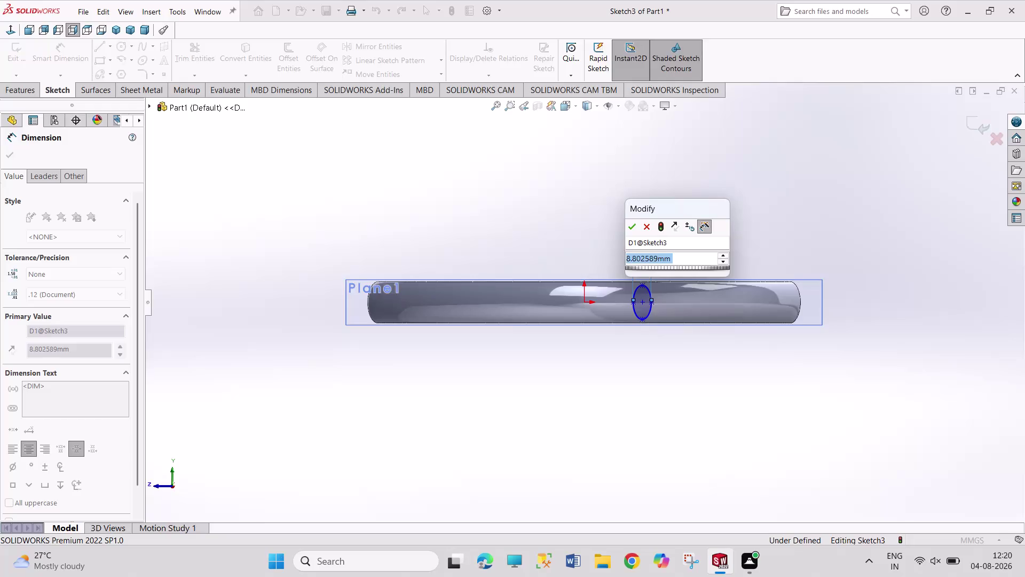
Dimension the ellipse 9 wide and 17.5 tall, then exit Smart Dimension.
key(9)
key(Return)
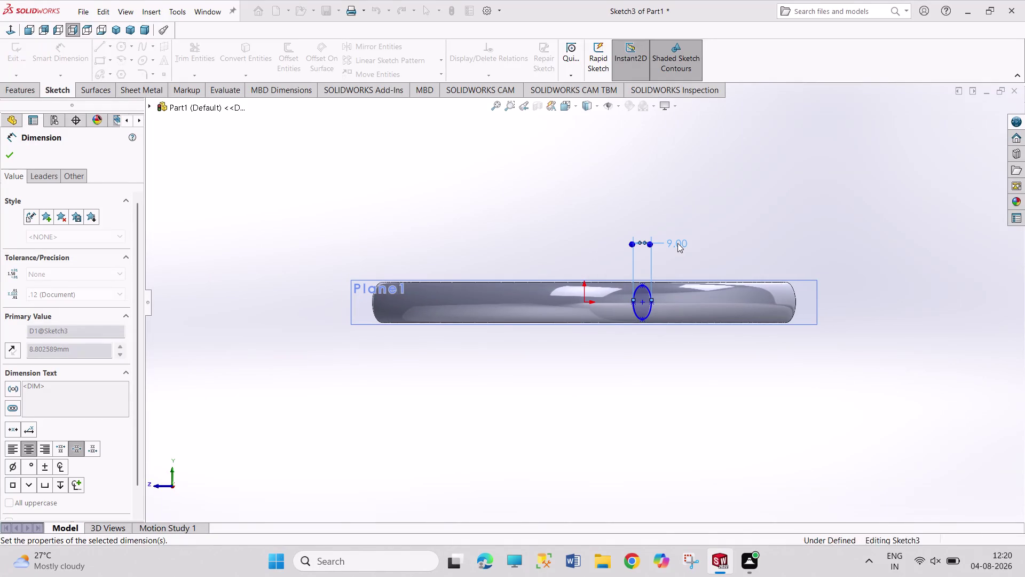
click(641, 286)
click(640, 319)
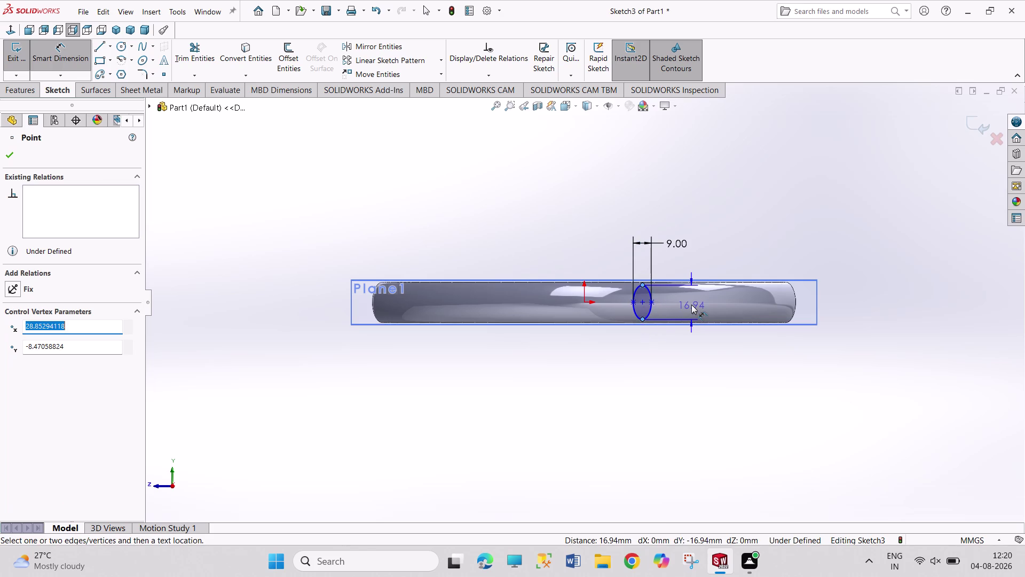
click(692, 305)
text(17.5)
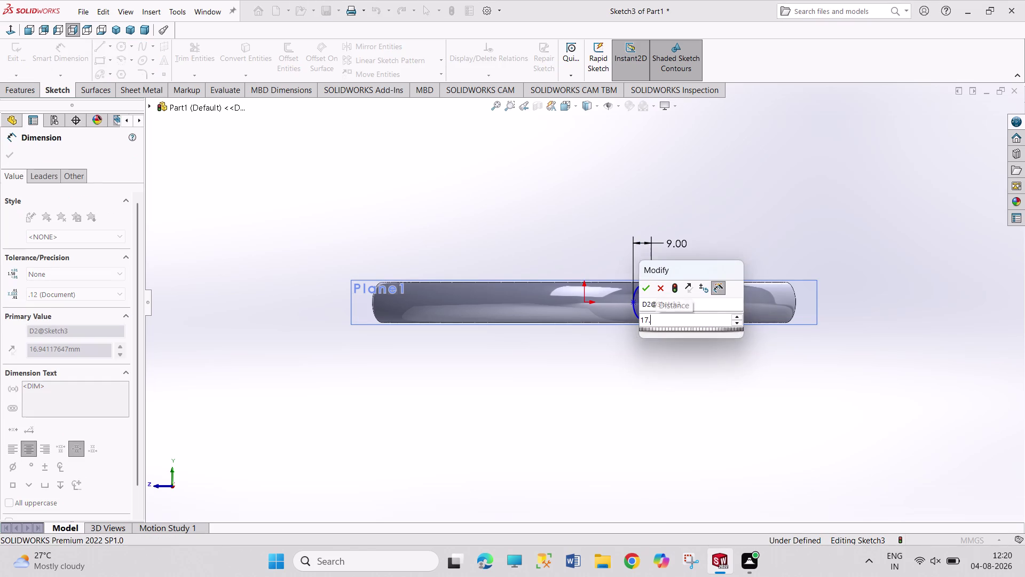
key(Return)
right_click(761, 218)
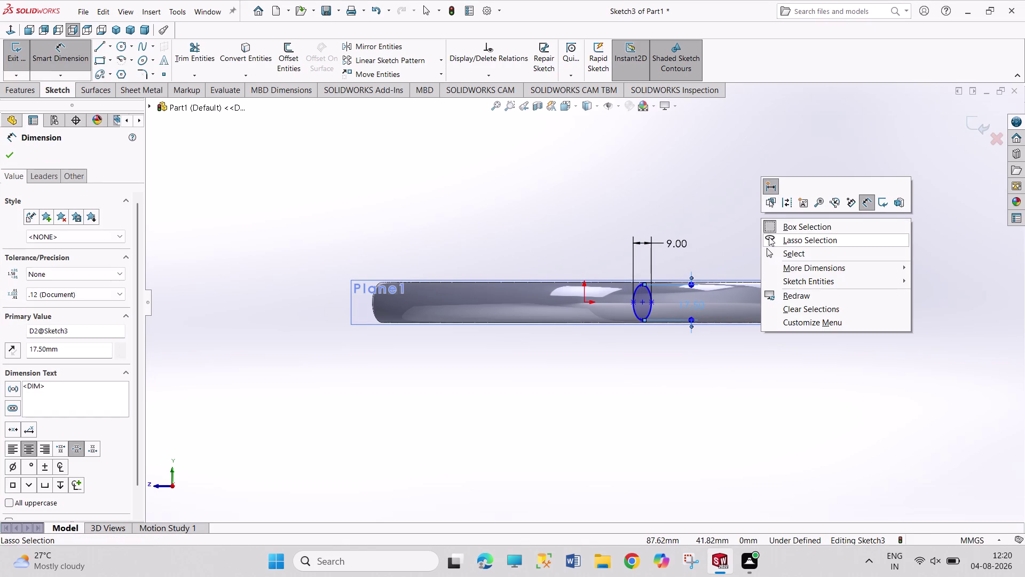
click(778, 255)
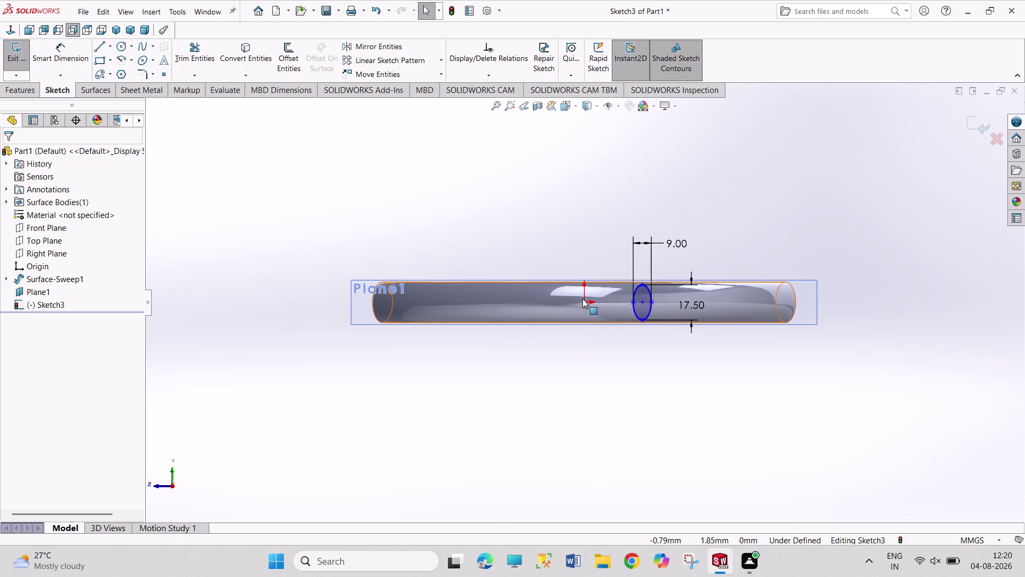
Add a Horizontal relation between the sketch origin and the ellipse centre.
click(582, 301)
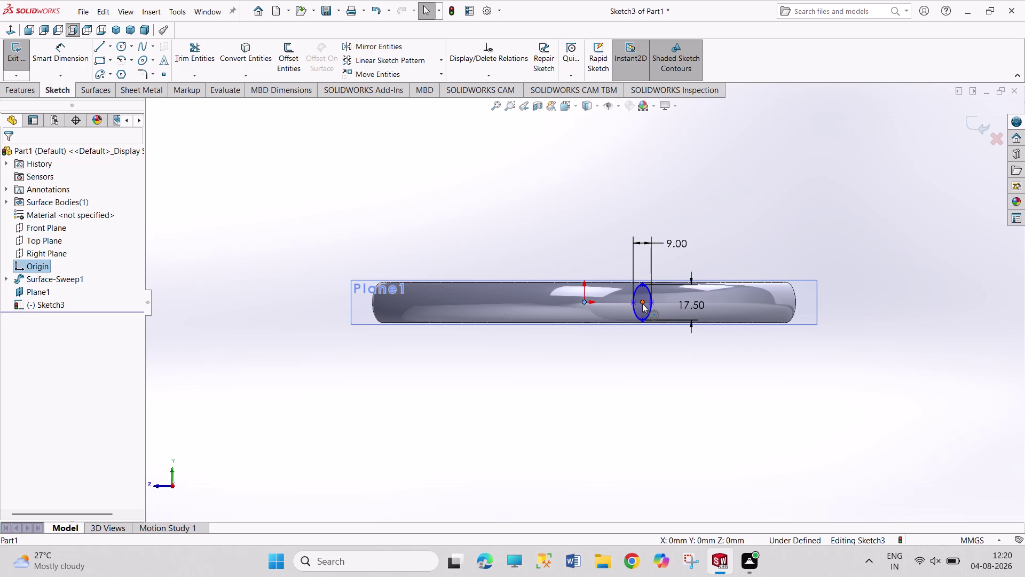
click(642, 303)
click(53, 340)
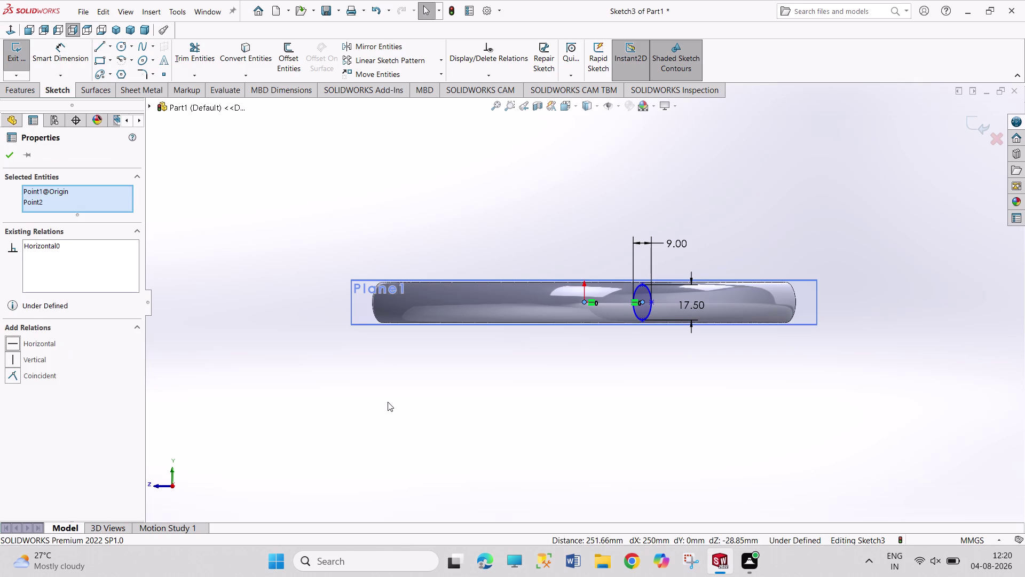
click(387, 402)
Make three selected ellipse points horizontal with a Horizontal relation.
scroll(down, 3)
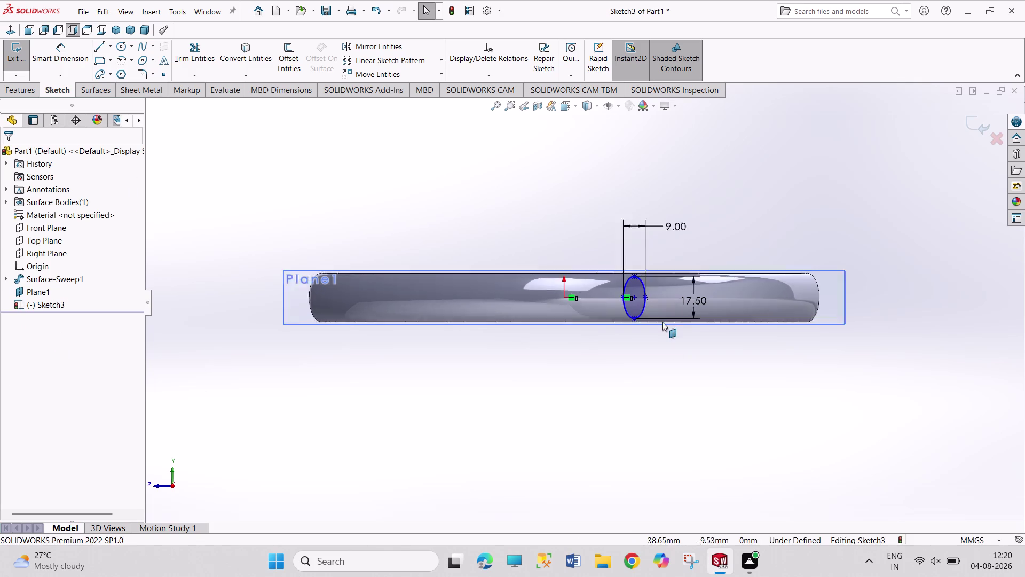
scroll(down, 3)
click(606, 267)
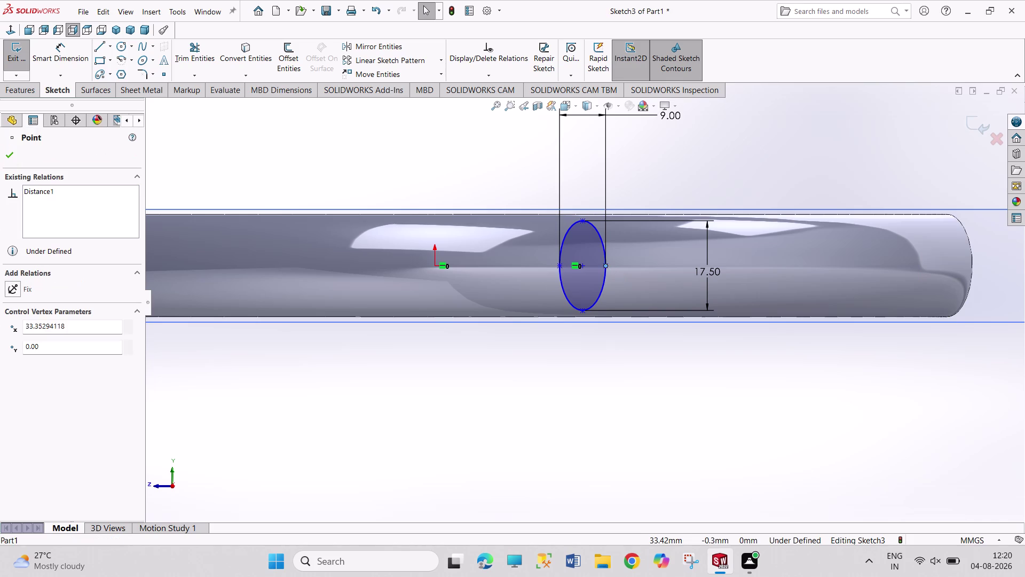
click(557, 265)
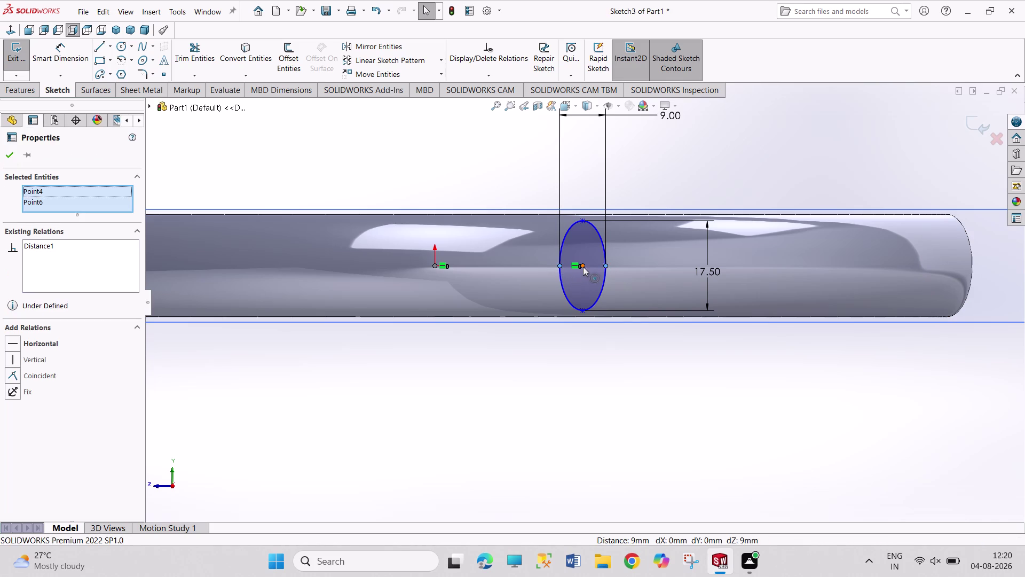
click(584, 266)
click(49, 355)
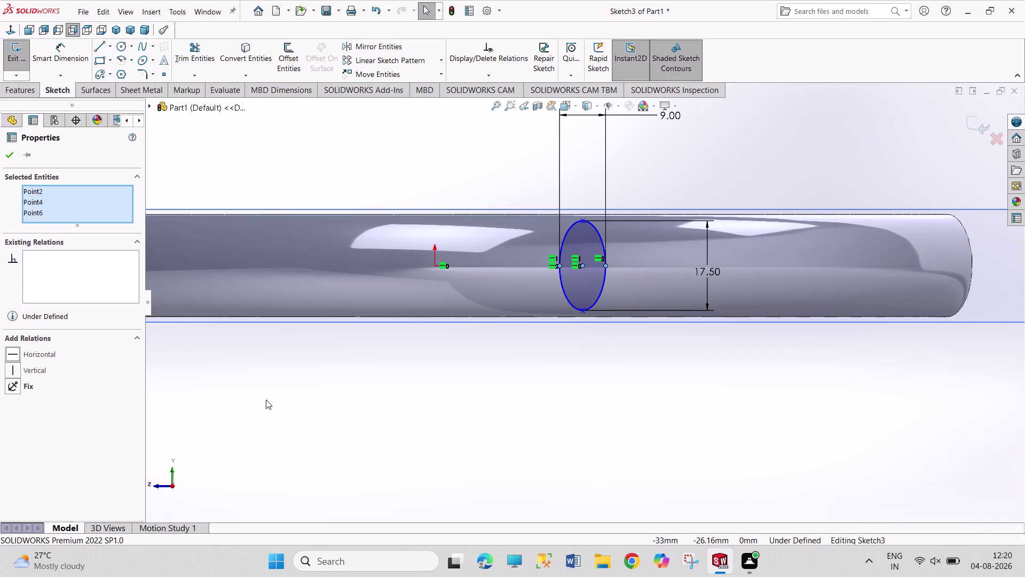
click(266, 400)
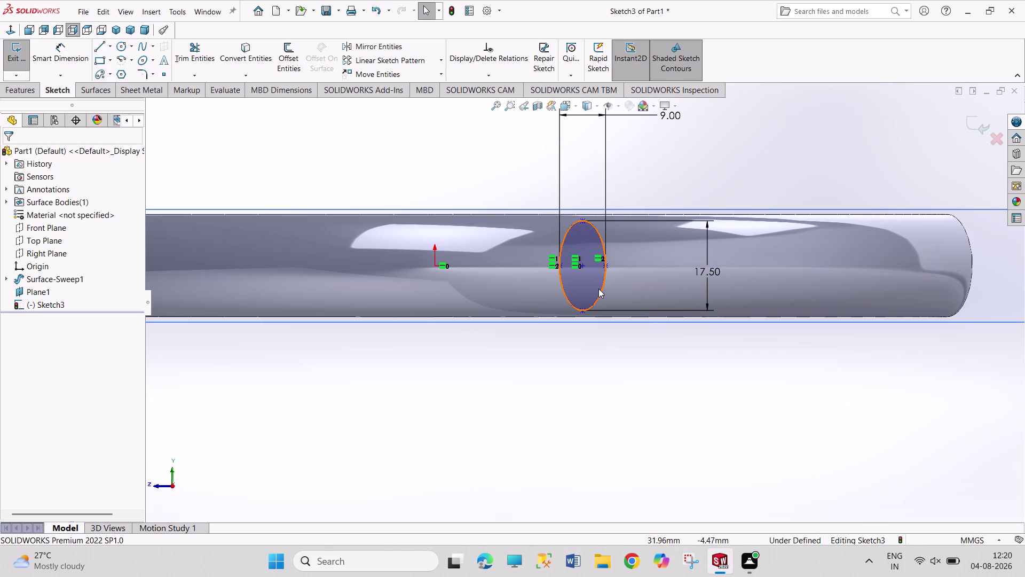
Drag the ellipse around to check how freely it still moves.
drag(603, 290, 625, 302)
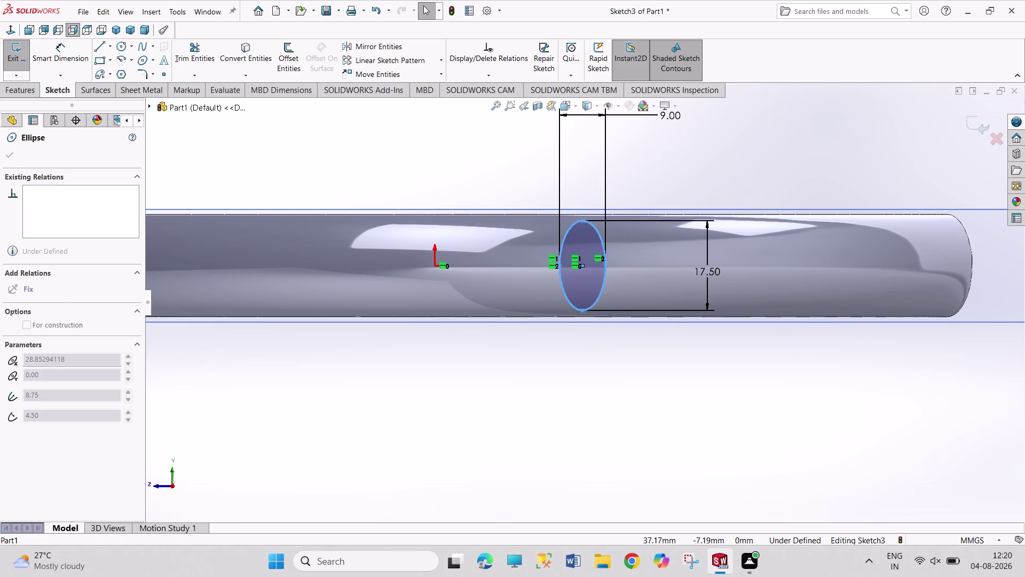
drag(586, 309, 584, 368)
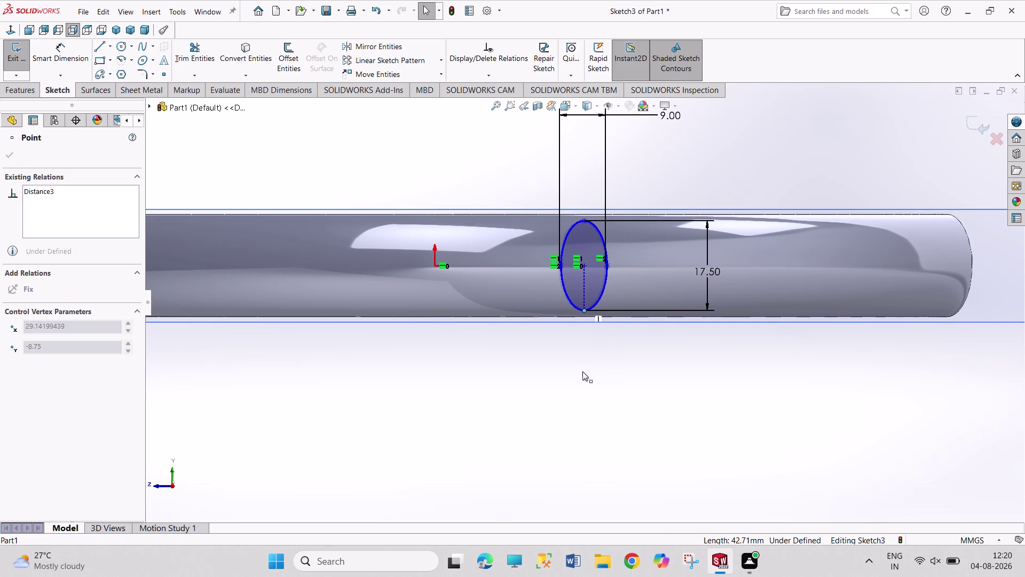
drag(584, 368, 577, 416)
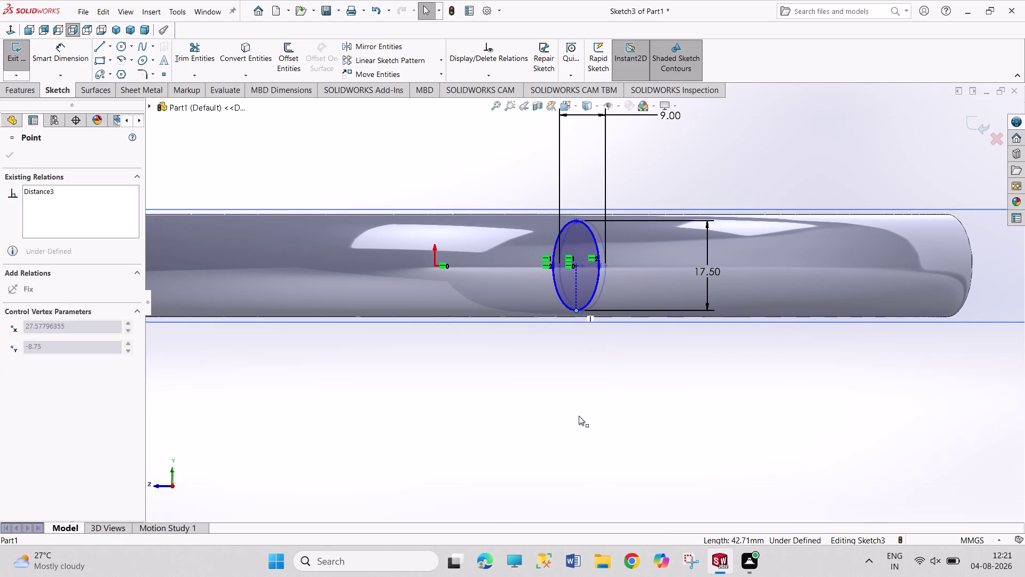
drag(577, 415, 583, 417)
click(528, 445)
right_drag(528, 443, 498, 283)
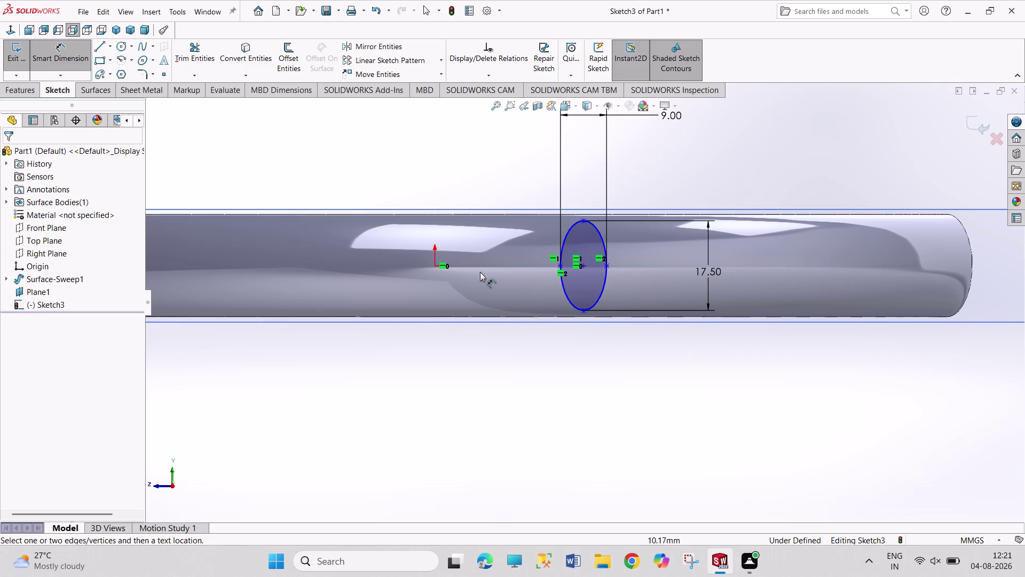
click(436, 266)
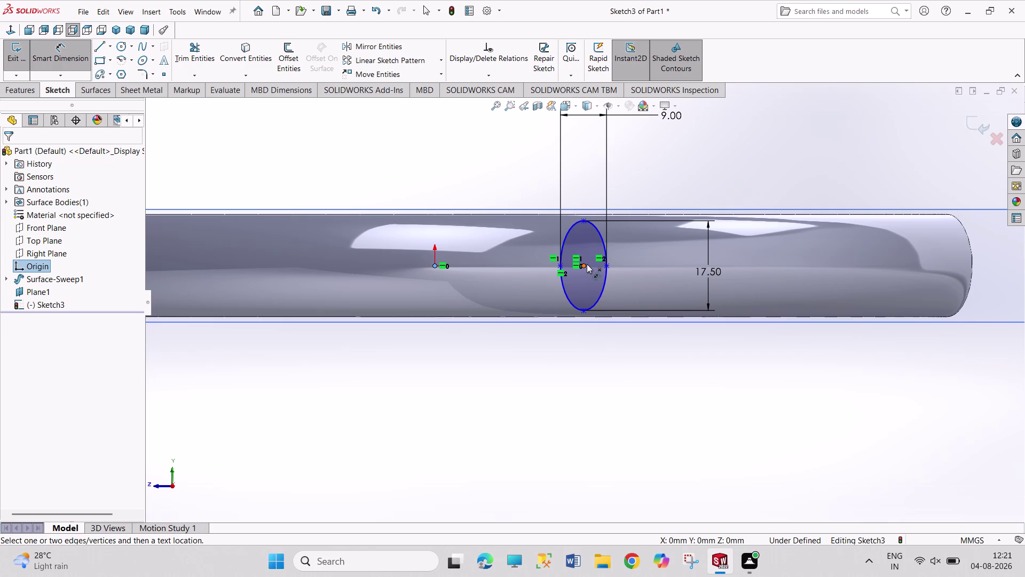
Dimension the ellipse centre 33.5/2 (16.75) from the origin, then exit Sketch3 to isometric view.
click(587, 264)
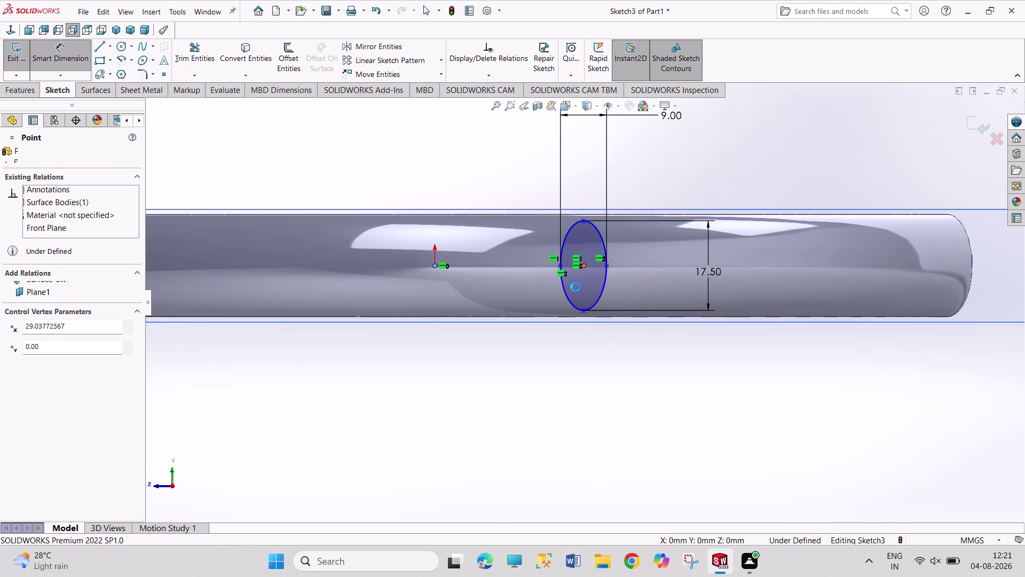
click(515, 365)
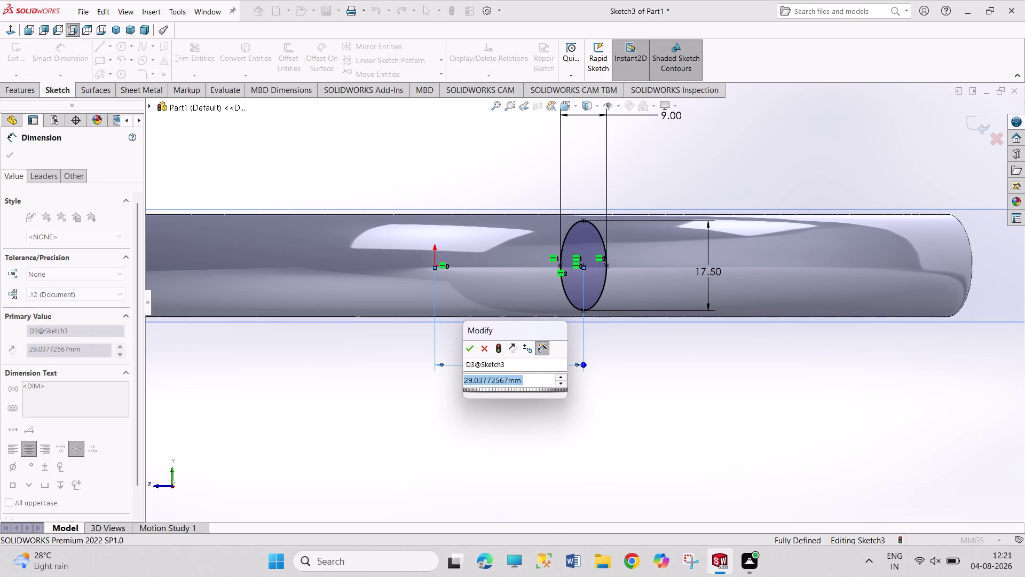
text(33.5/2)
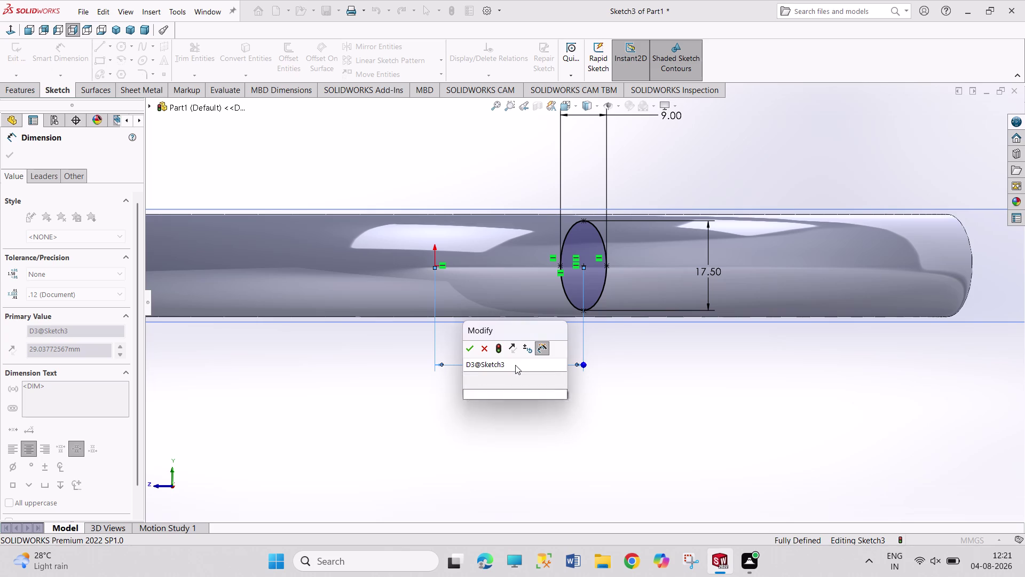
key(Return)
right_click(534, 466)
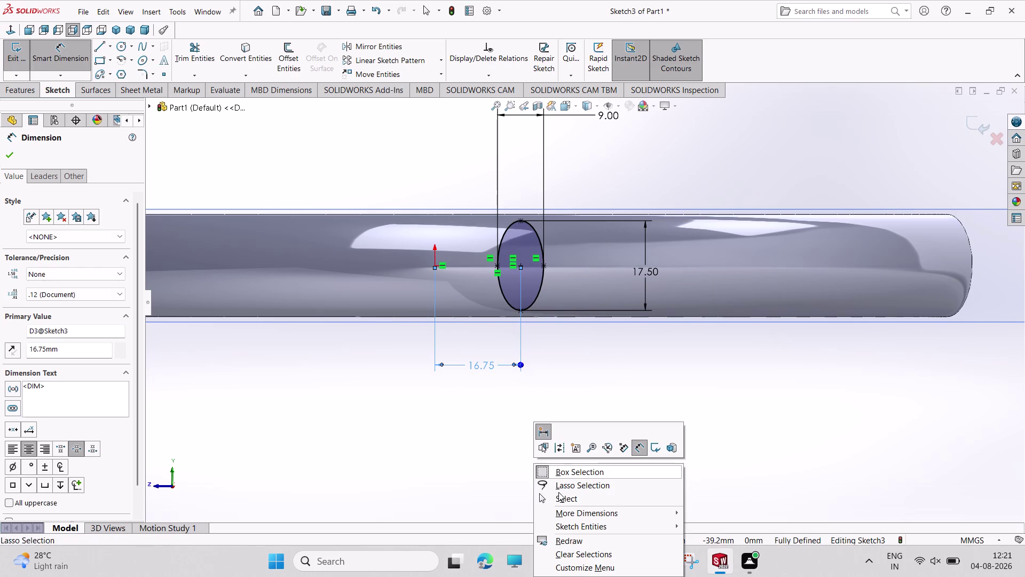
click(569, 499)
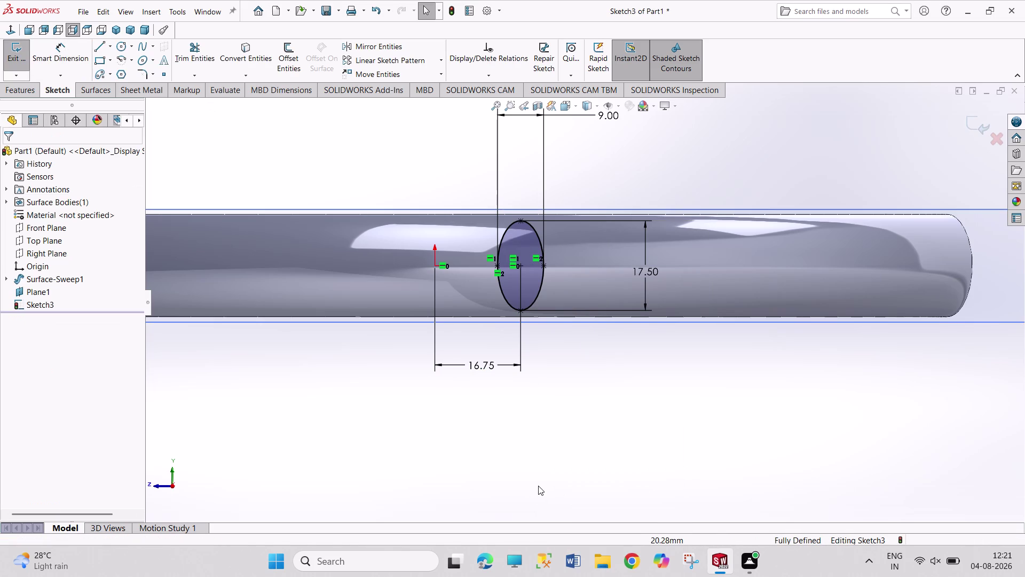
click(20, 54)
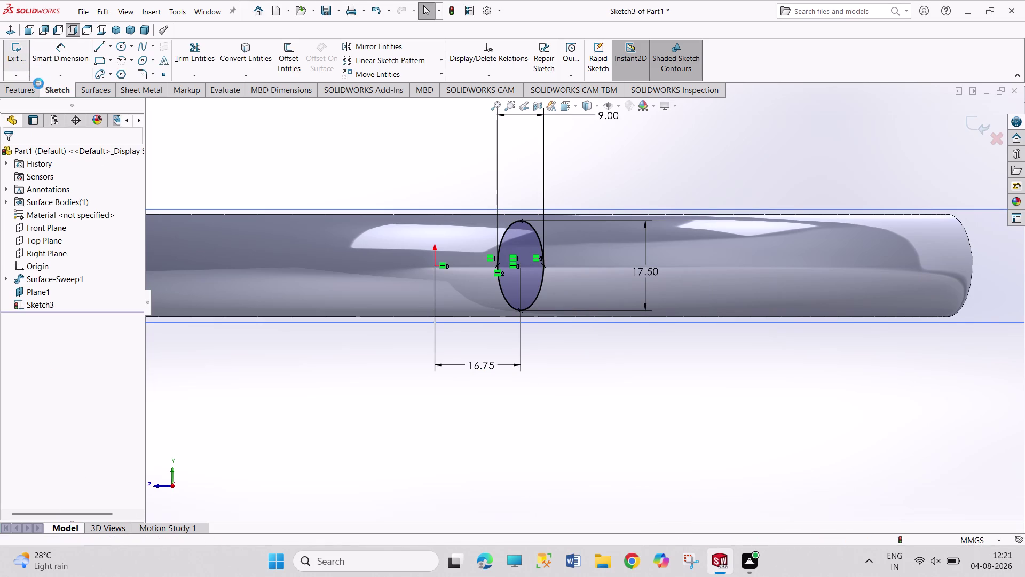
click(122, 33)
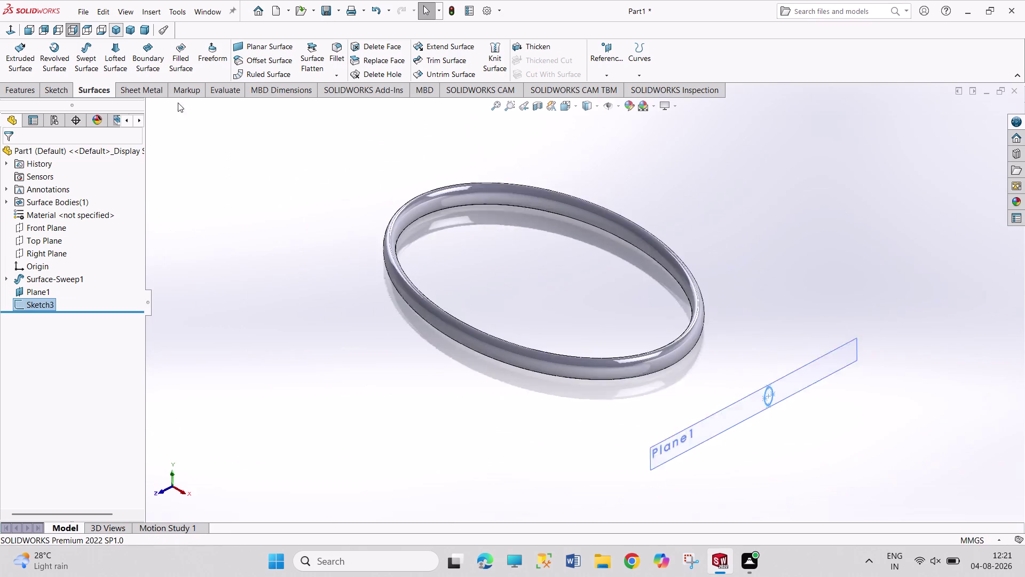
click(819, 253)
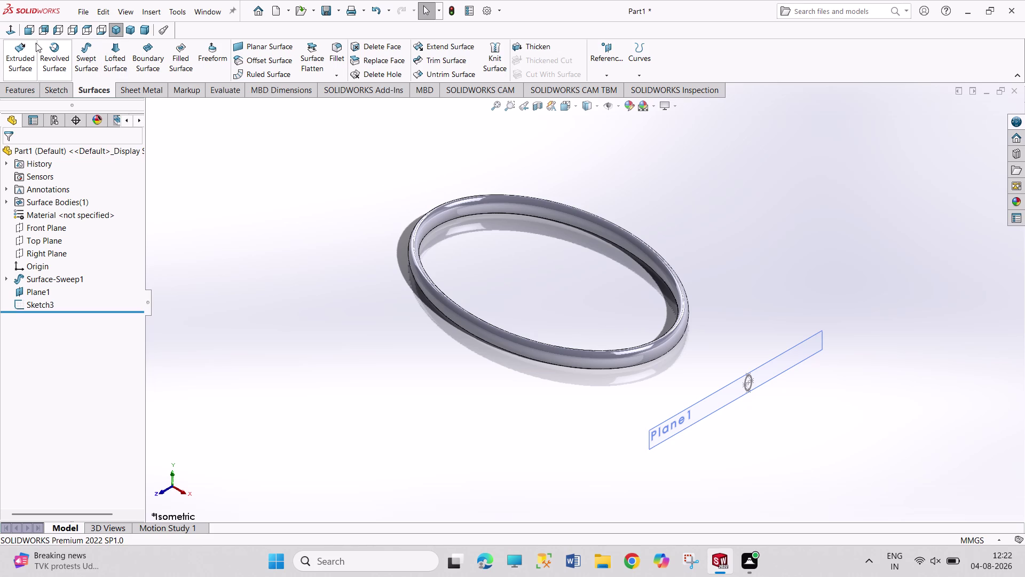
click(47, 238)
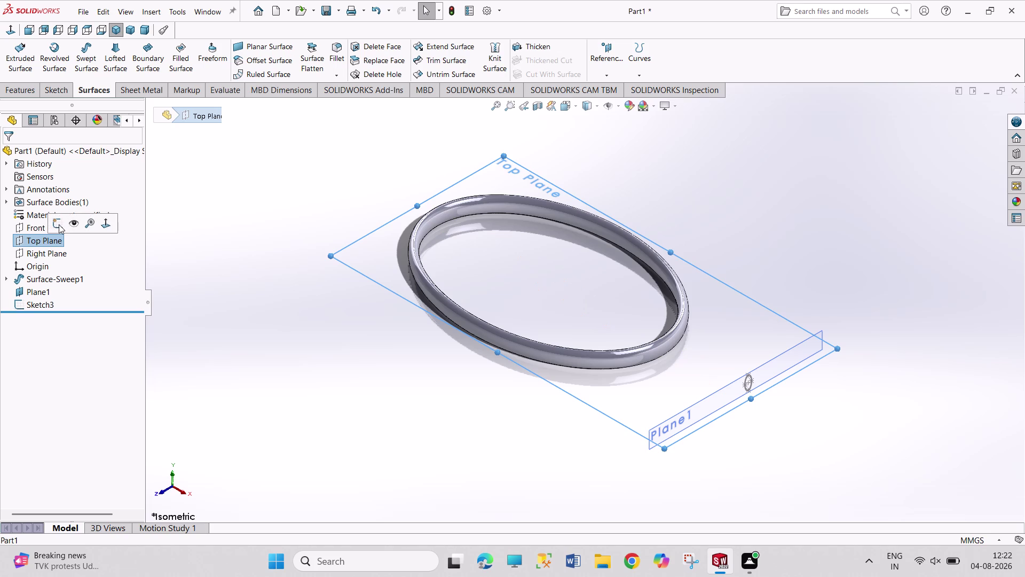
Start a new sketch on Top Plane, hide Plane1, and switch to Top view.
click(59, 225)
scroll(down, 3)
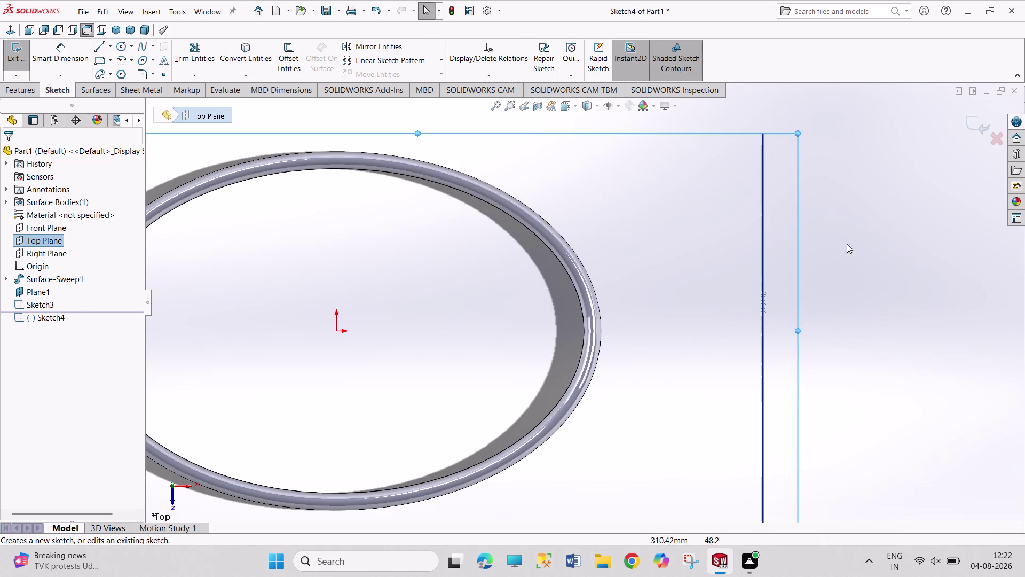
click(41, 290)
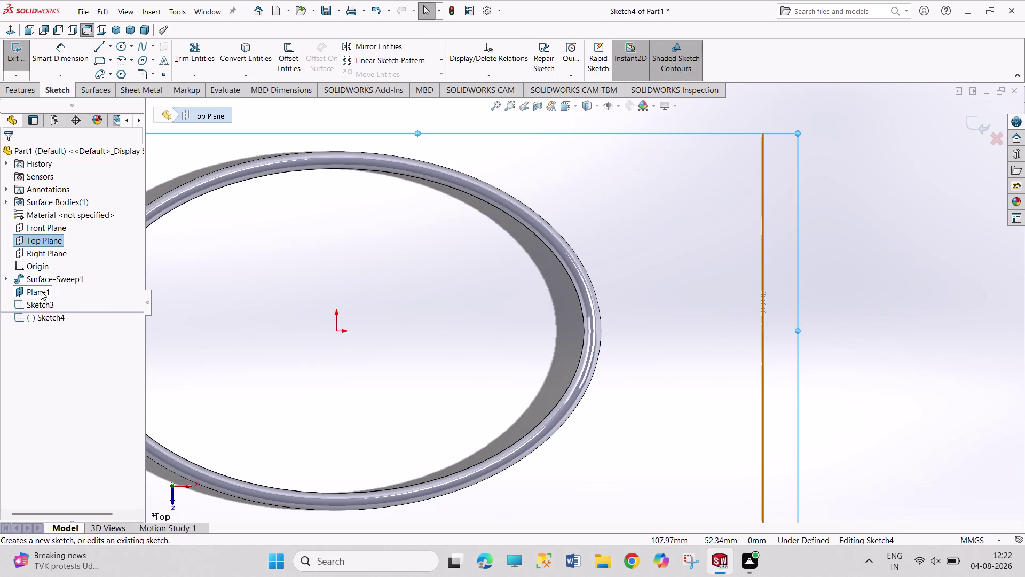
click(64, 275)
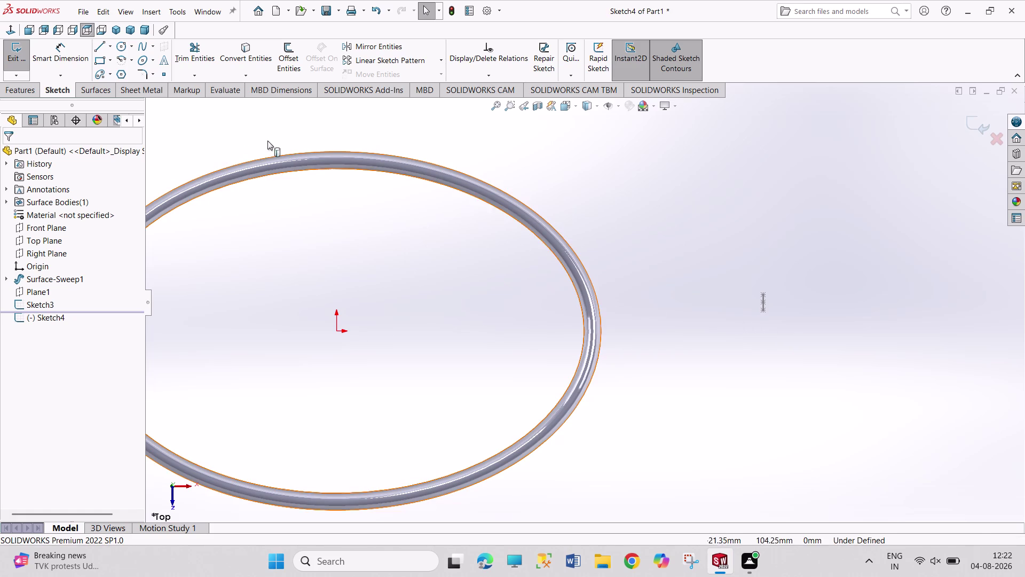
click(124, 49)
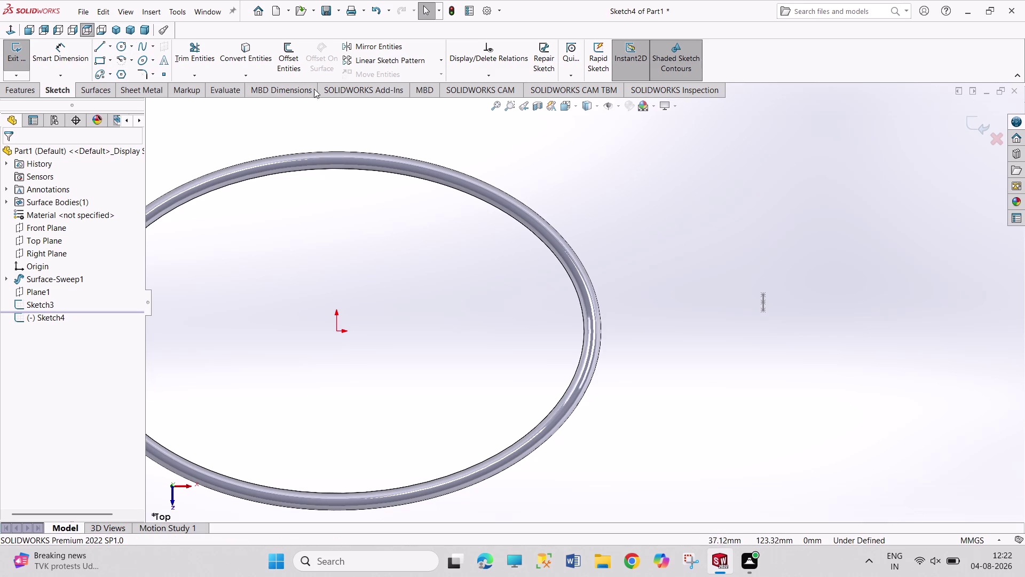
click(124, 46)
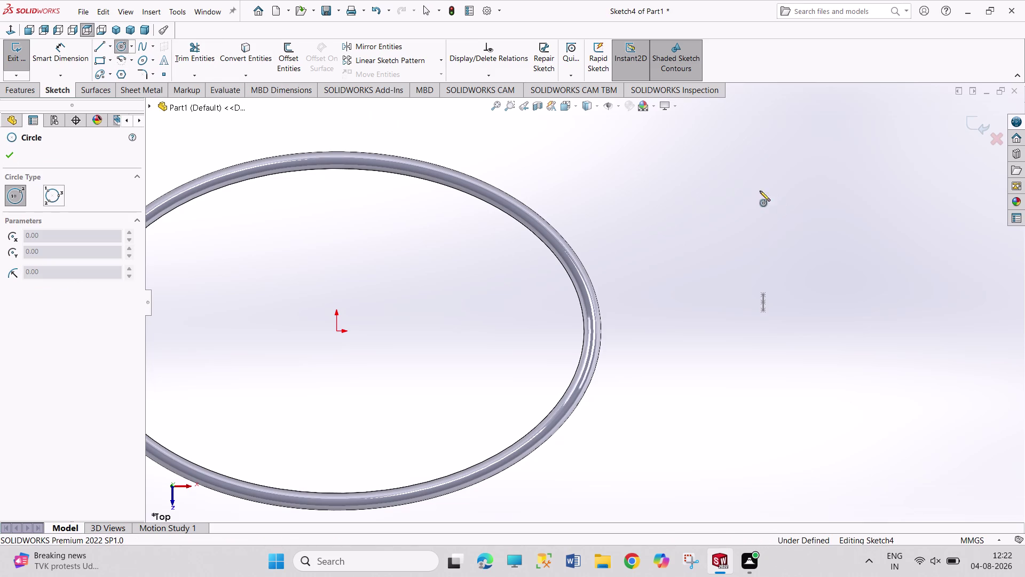
Draw a circle right of the ring and dimension its diameter to 400 mm.
click(660, 165)
click(730, 222)
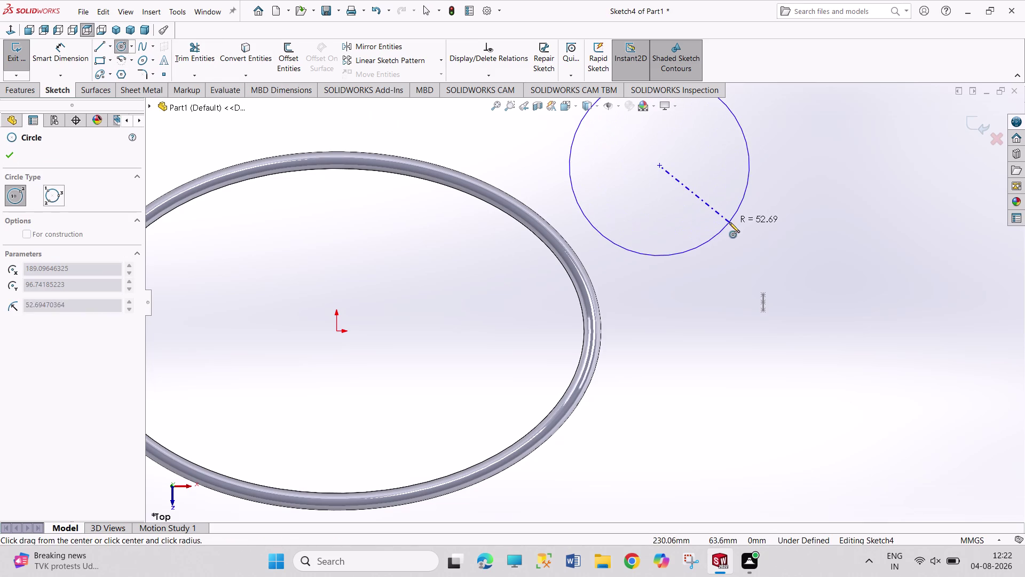
right_drag(761, 232, 776, 169)
click(751, 176)
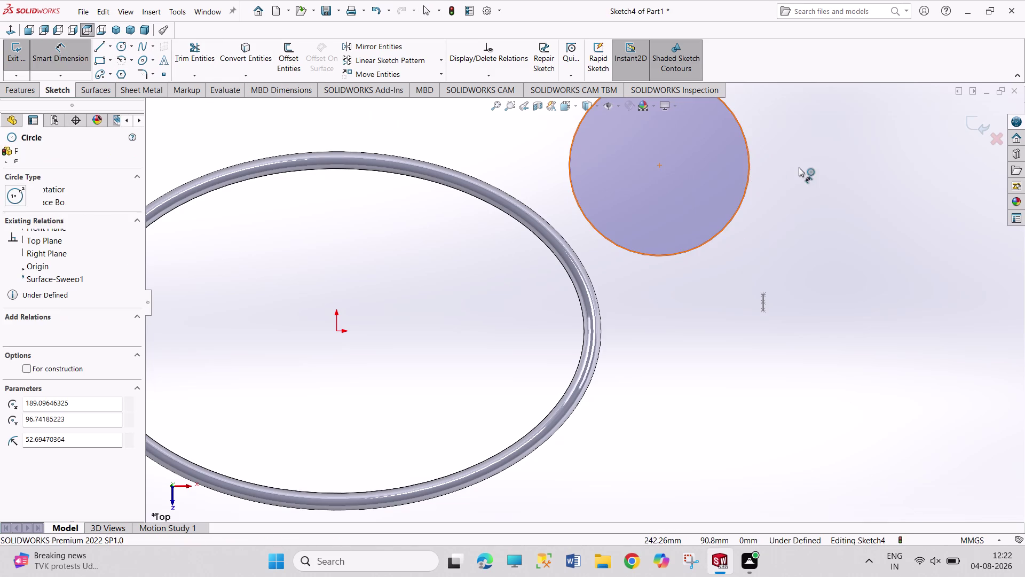
click(799, 167)
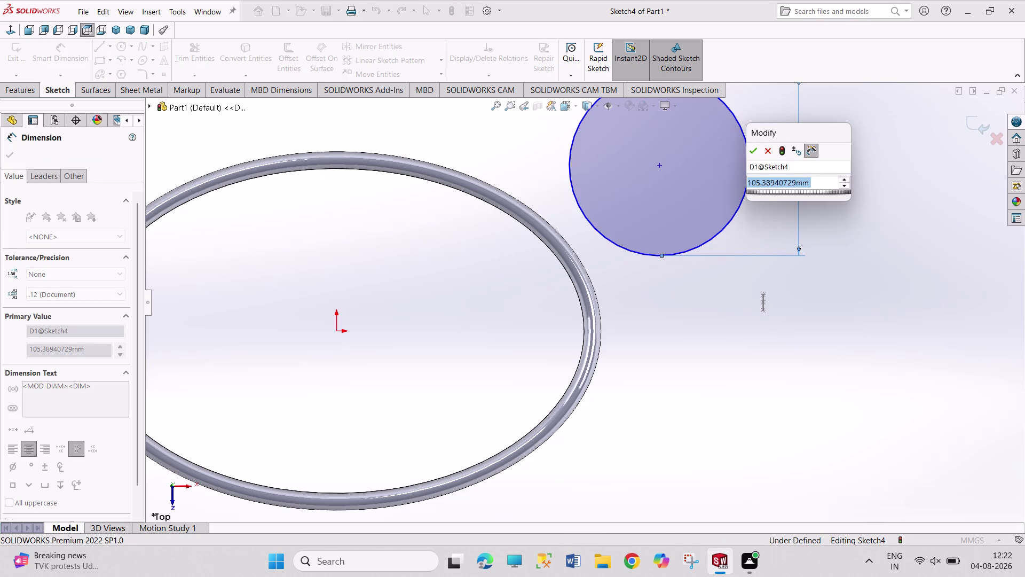
text(400)
key(Return)
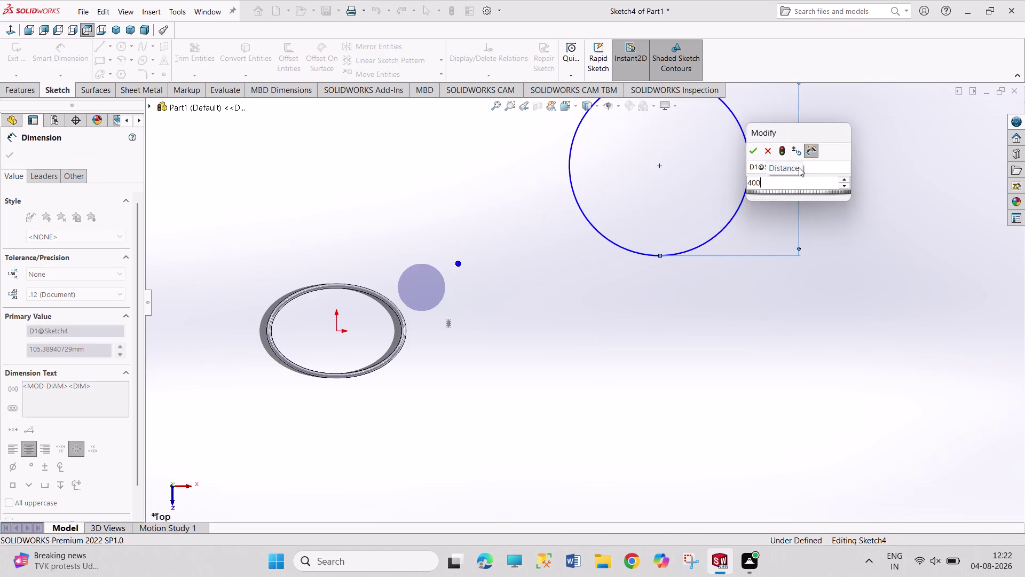
Drag the 400 mm circle next to the ring, zoom in, and pick the ring's outer edge.
right_click(602, 383)
click(624, 418)
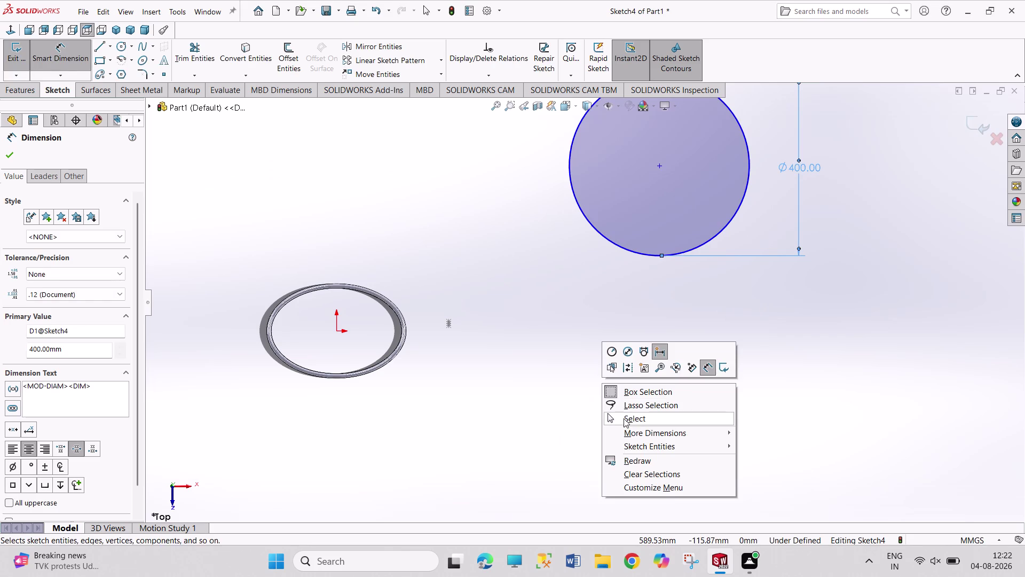
drag(659, 164, 431, 220)
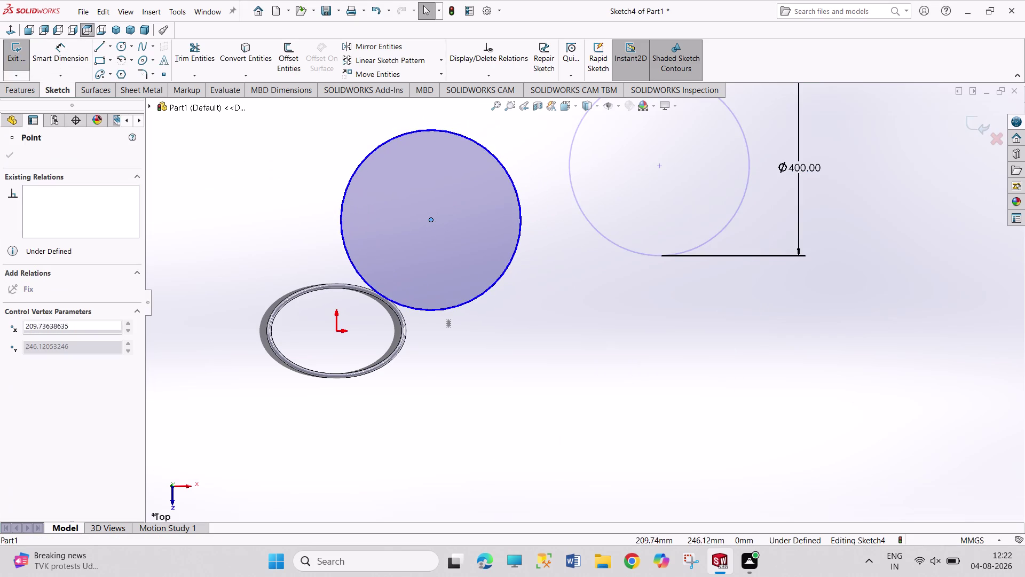
scroll(down, 3)
scroll(down, 3)
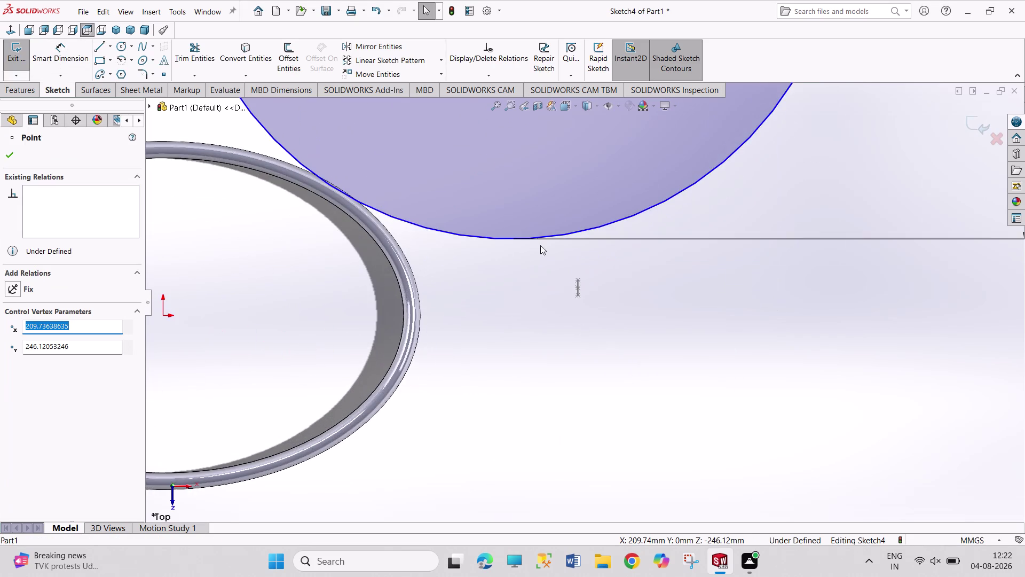
scroll(down, 3)
click(453, 275)
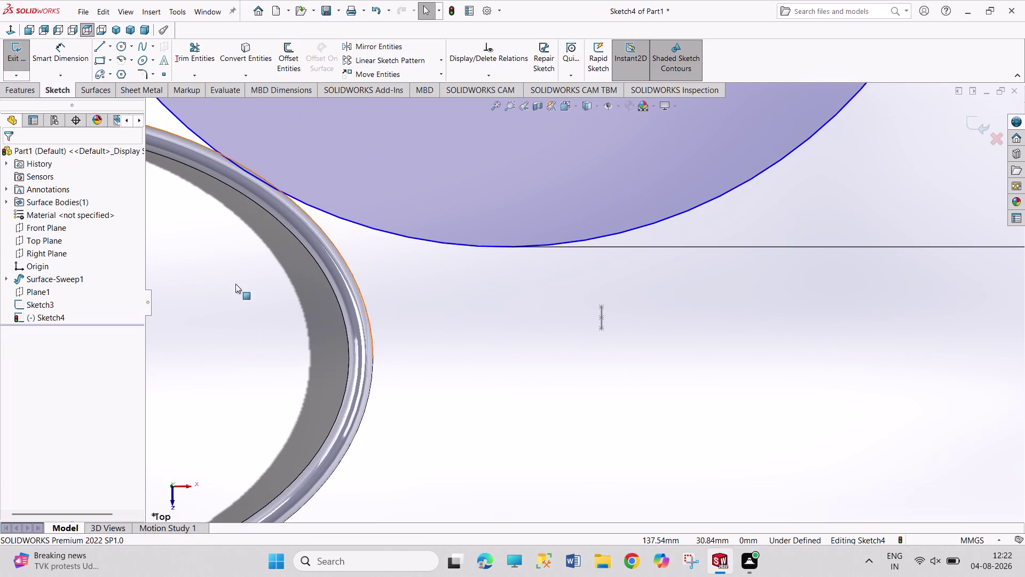
click(343, 281)
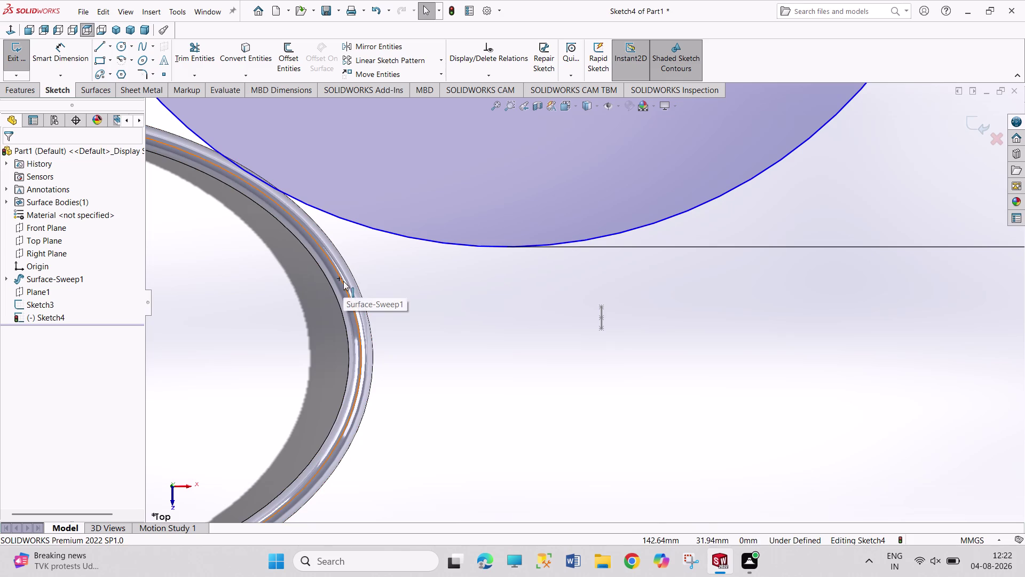
click(390, 287)
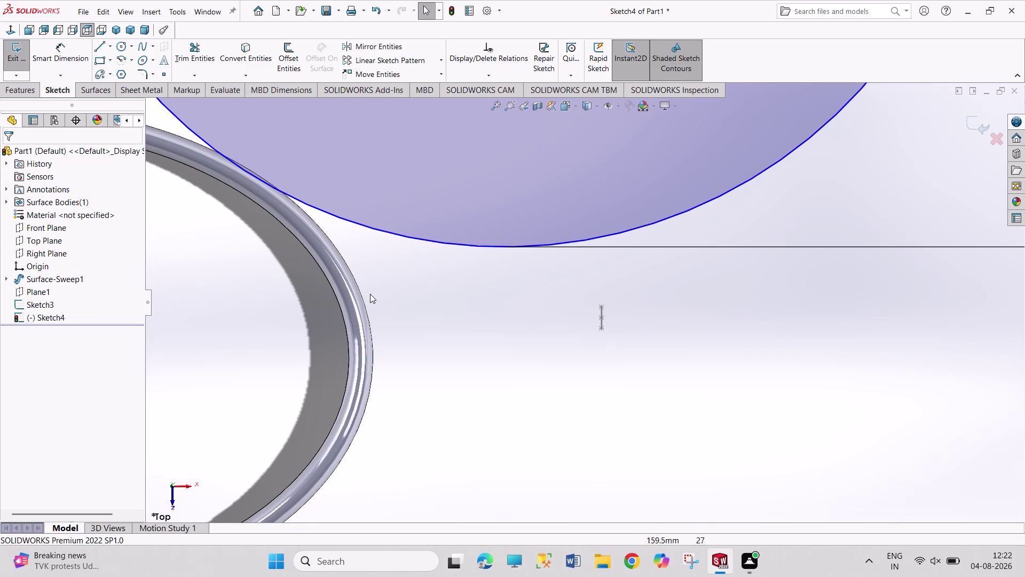
click(346, 293)
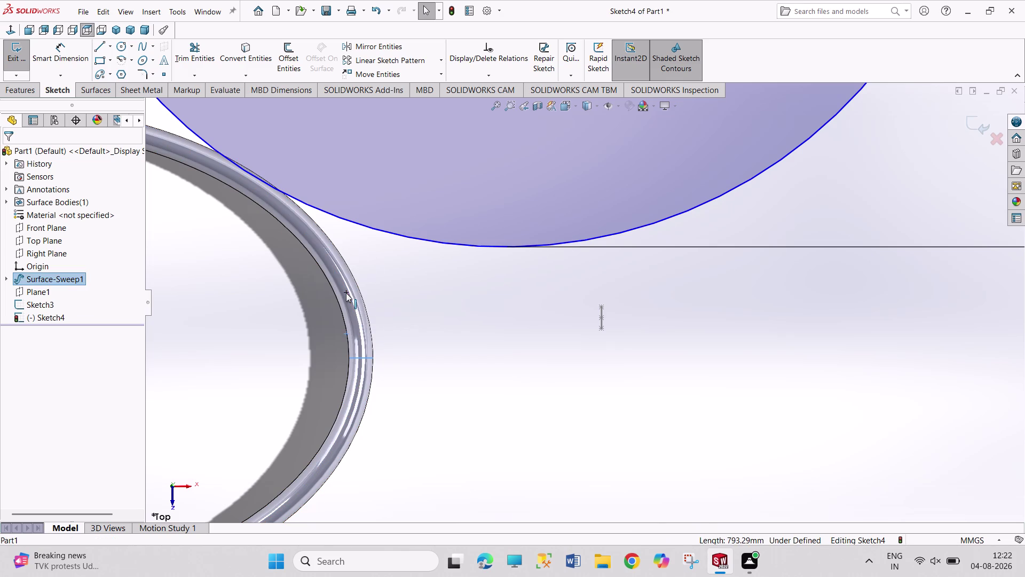
Pick the ring edge, then undo and redo the recent circle change.
click(340, 278)
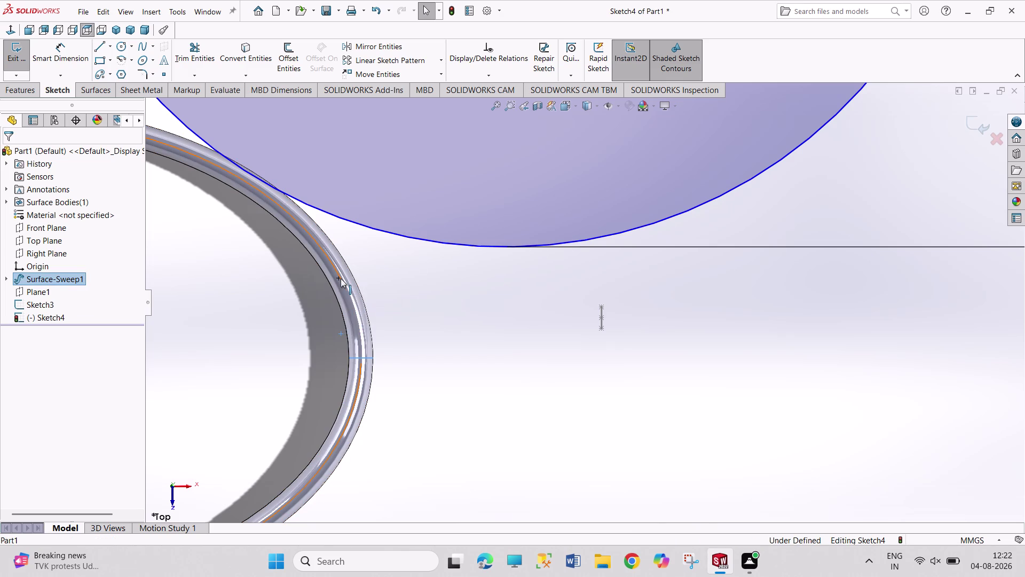
click(258, 55)
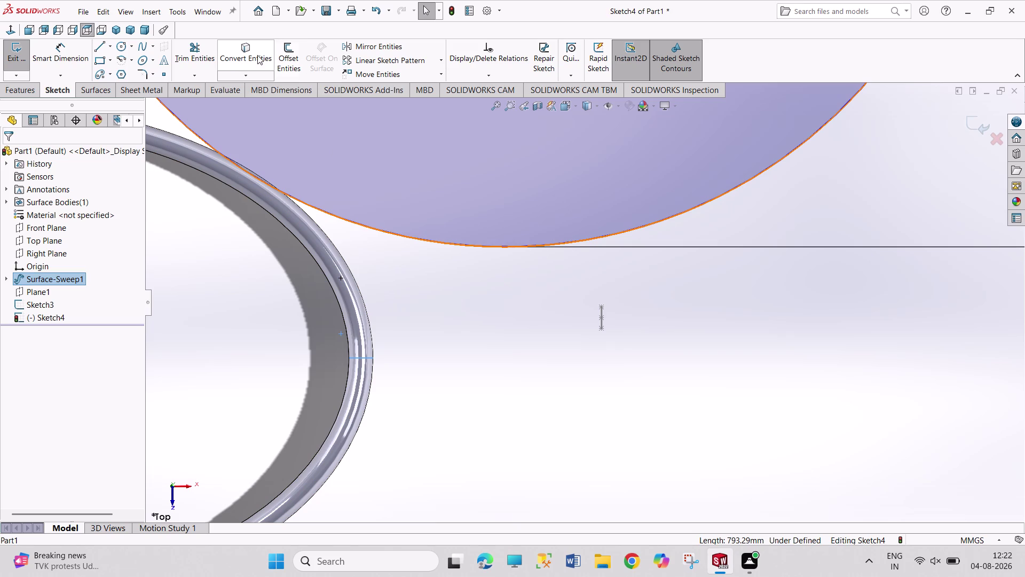
click(347, 290)
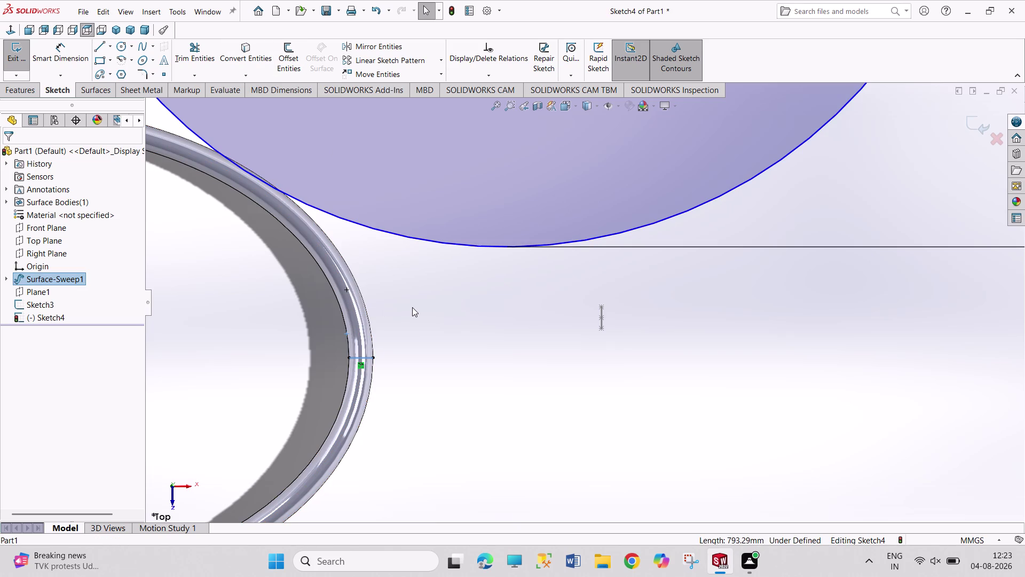
click(413, 307)
key(ctrl+z)
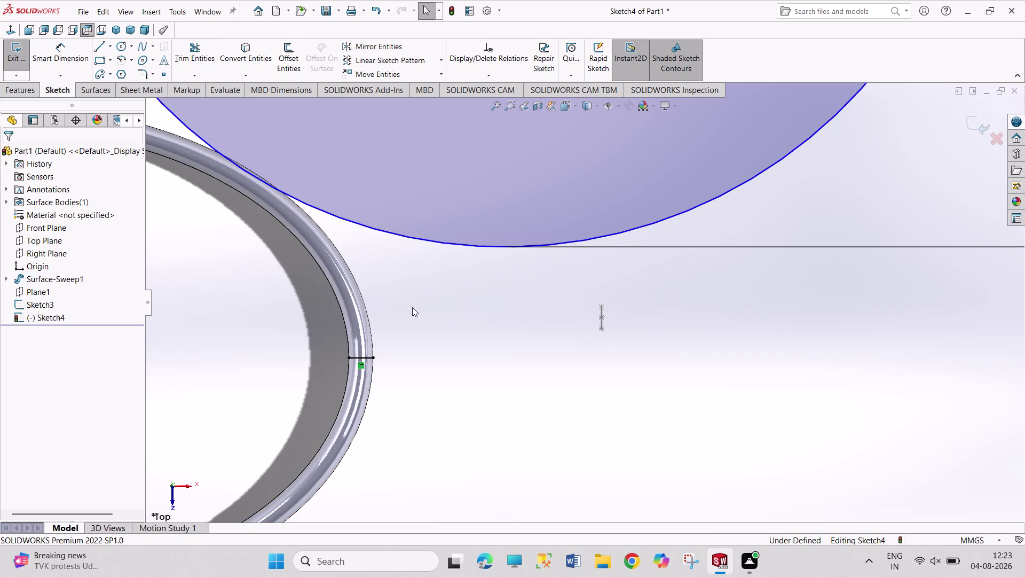
key(ctrl+z)
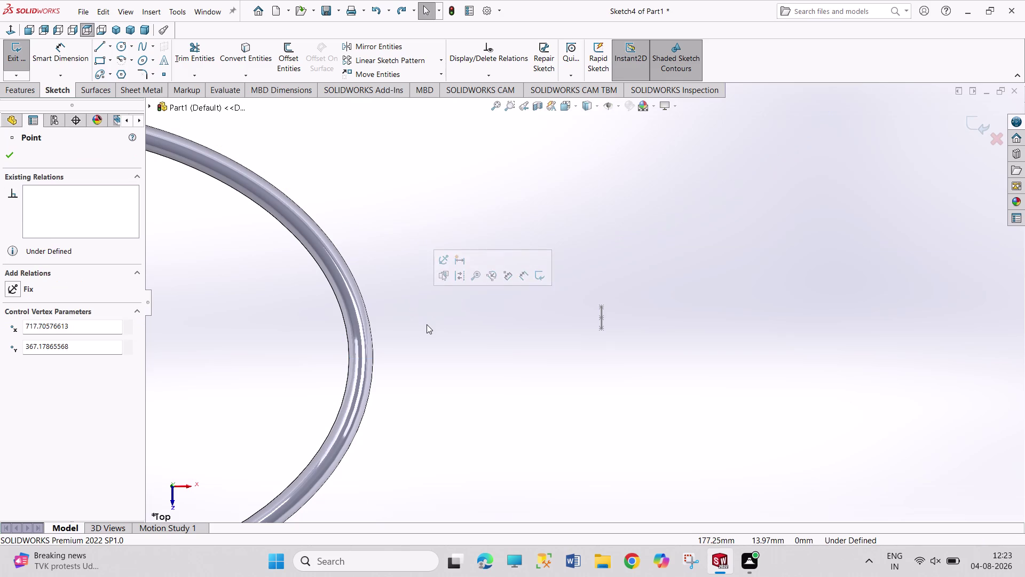
click(427, 324)
key(ctrl+y)
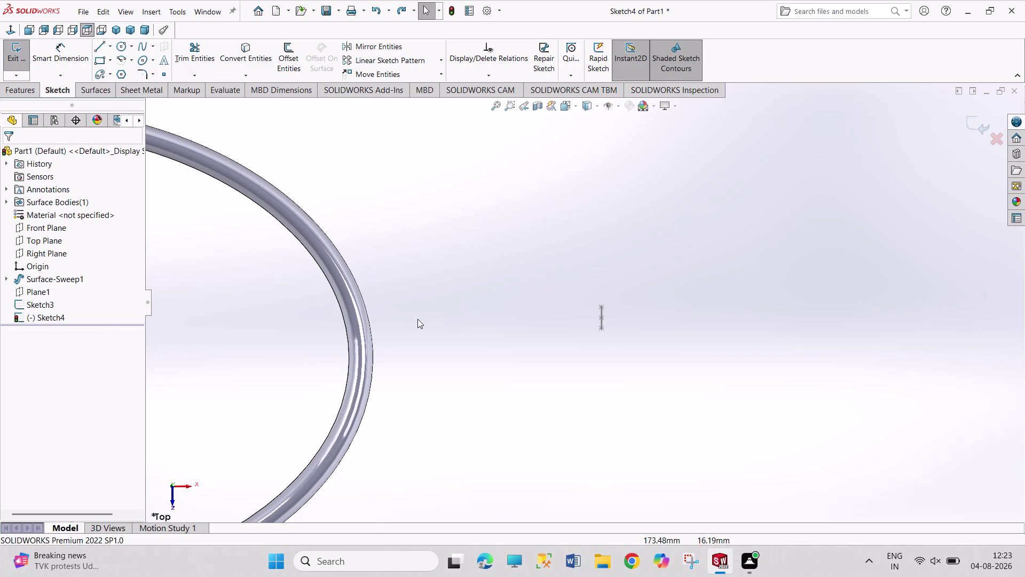
click(419, 326)
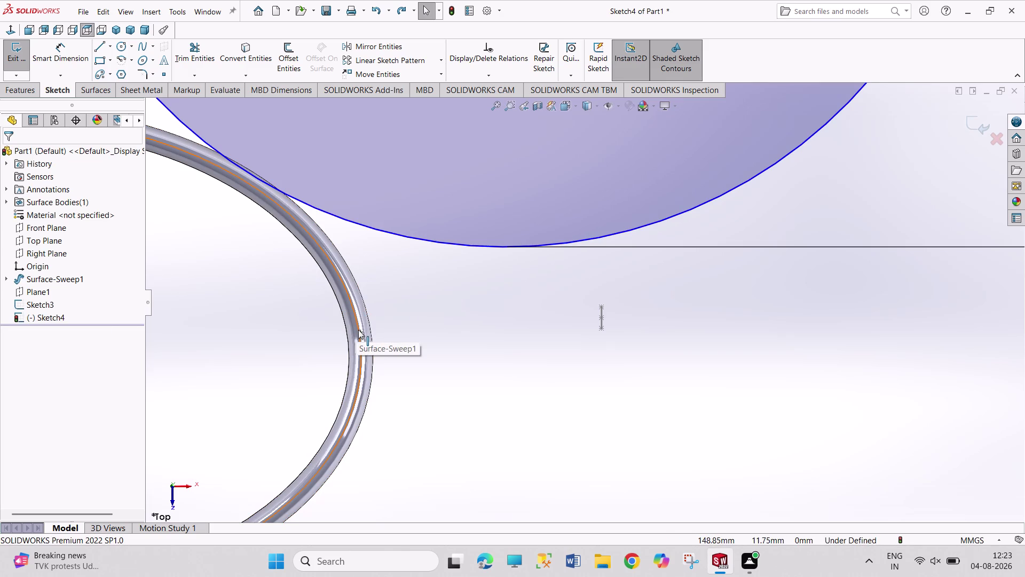
Select the ring's outer edge, clear the selection, and start Convert Entities.
click(358, 329)
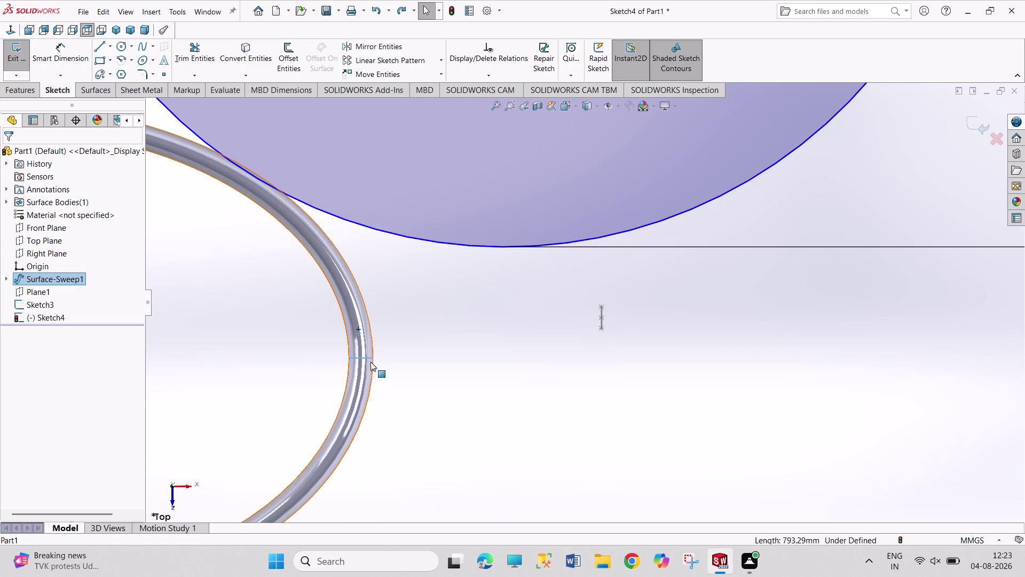
click(350, 300)
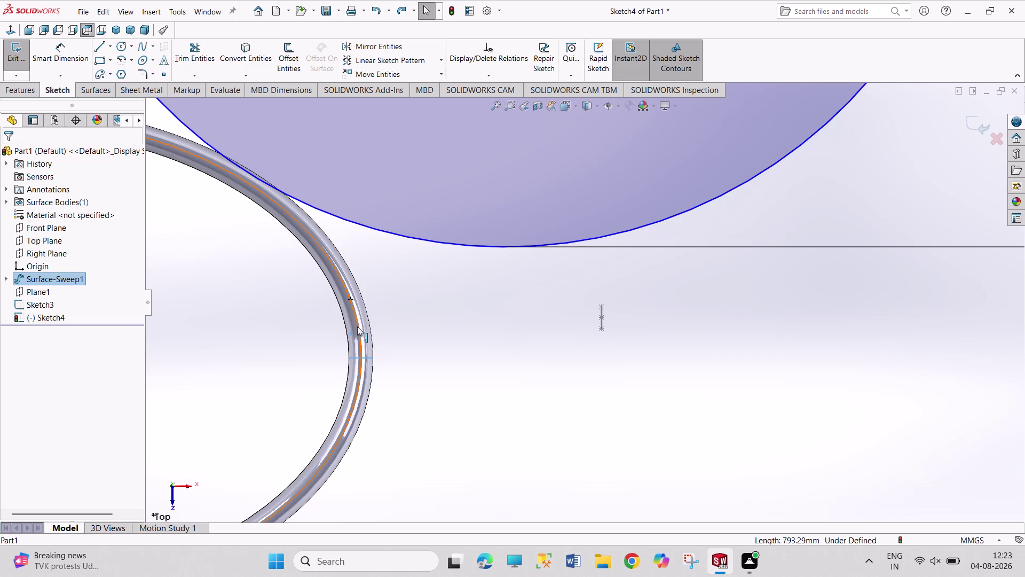
click(357, 327)
click(429, 309)
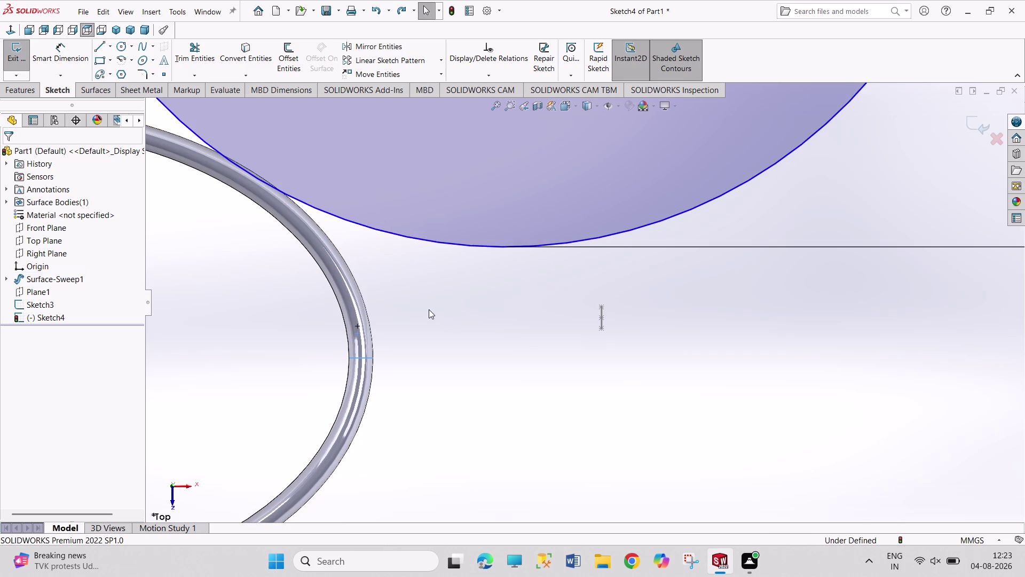
click(245, 55)
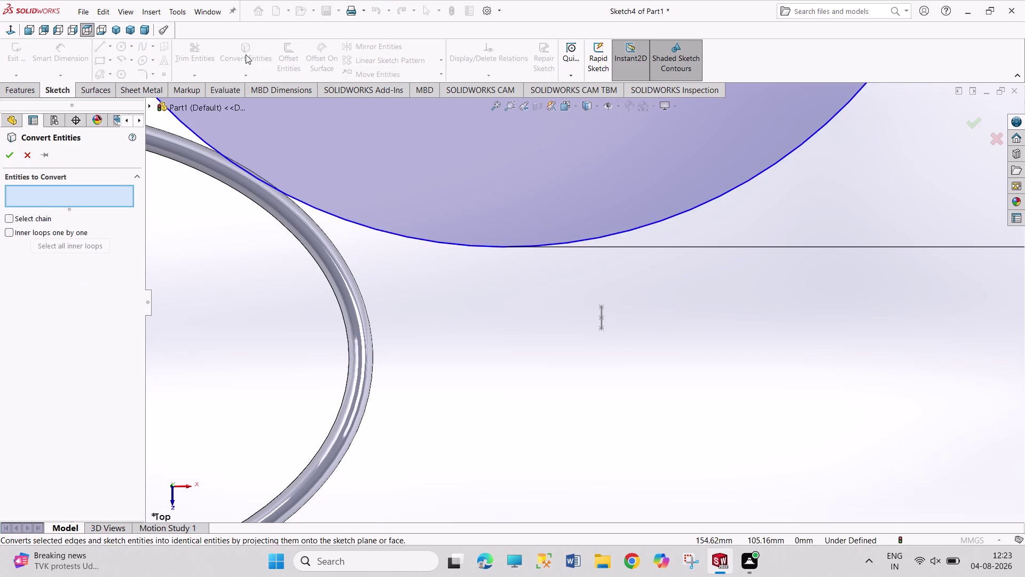
Convert the chosen ring edge into the sketch, view it isometric, then undo.
click(328, 261)
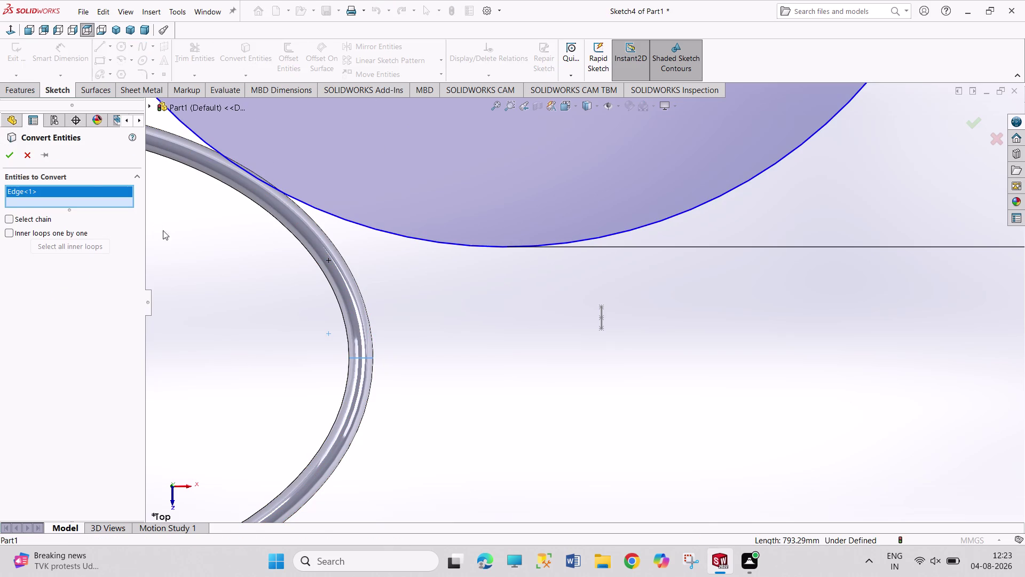
click(13, 157)
click(220, 289)
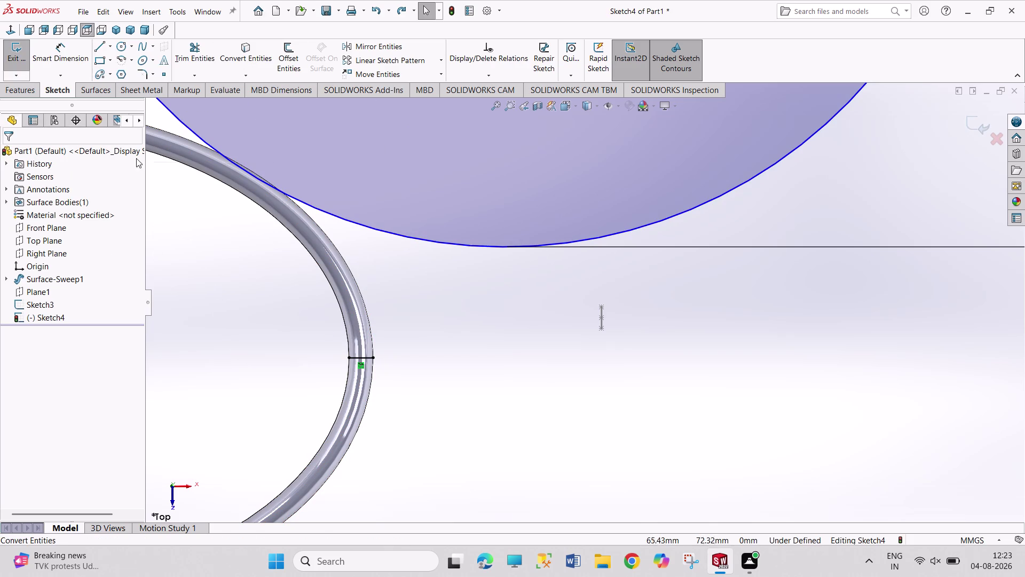
click(120, 33)
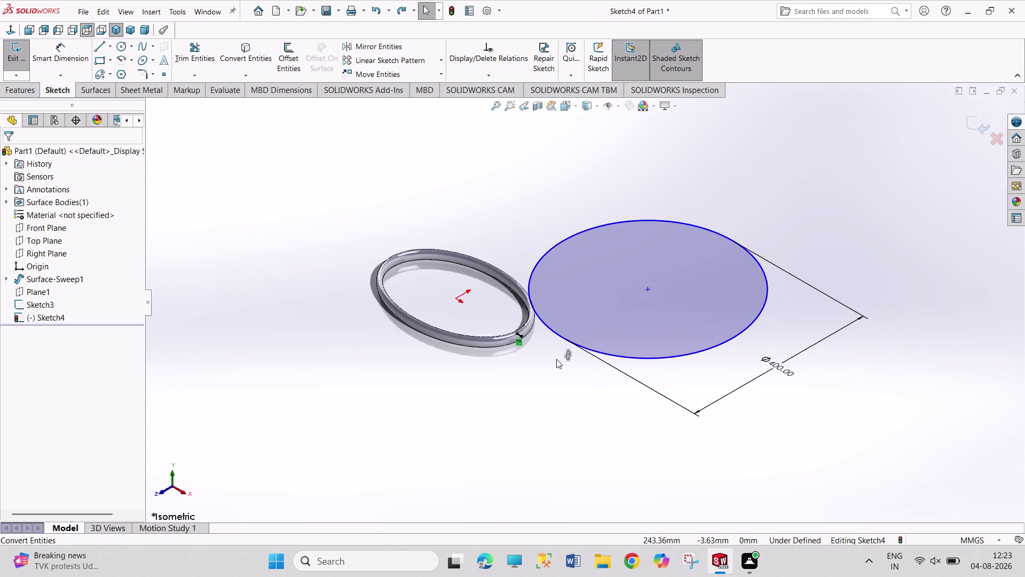
key(ctrl+z)
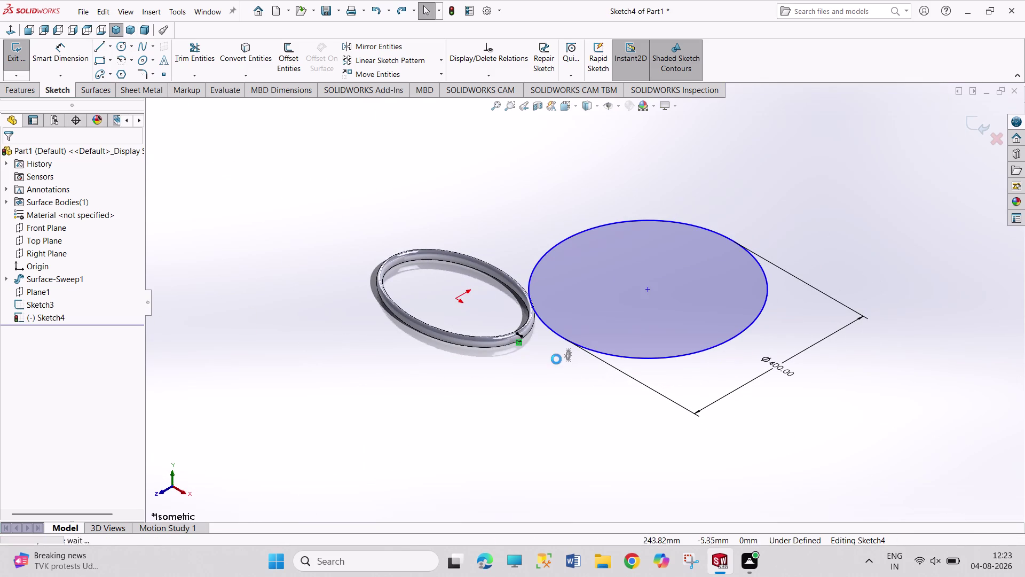
click(540, 374)
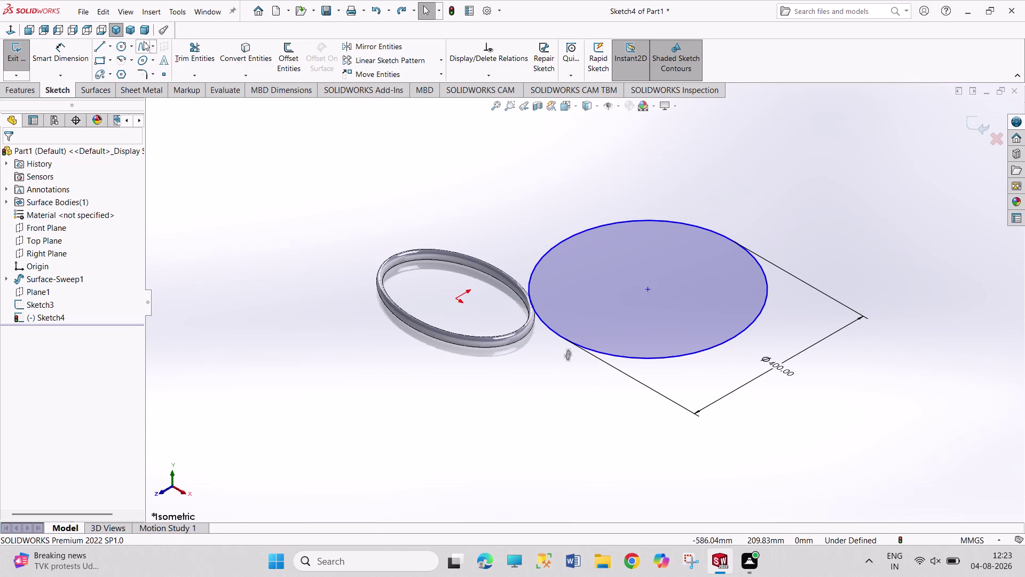
Switch to front view, zoom in, and select the 400 mm circle.
click(33, 27)
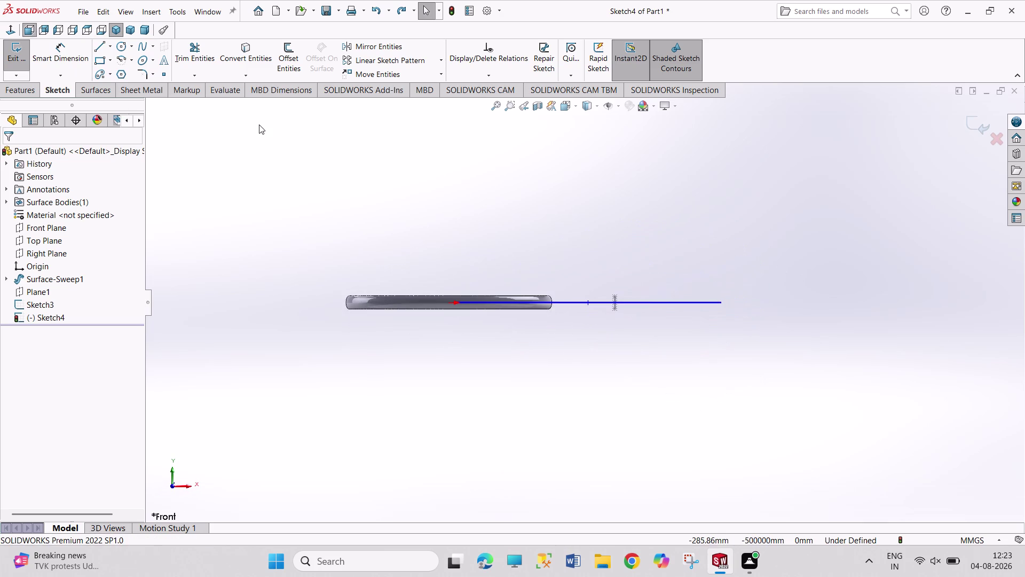
click(88, 27)
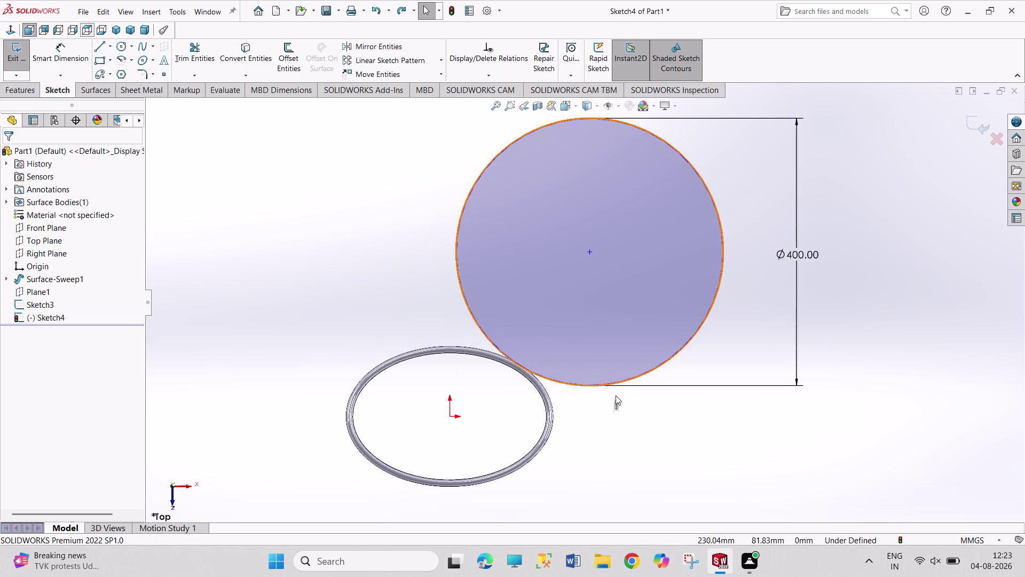
scroll(down, 3)
scroll(down, 3)
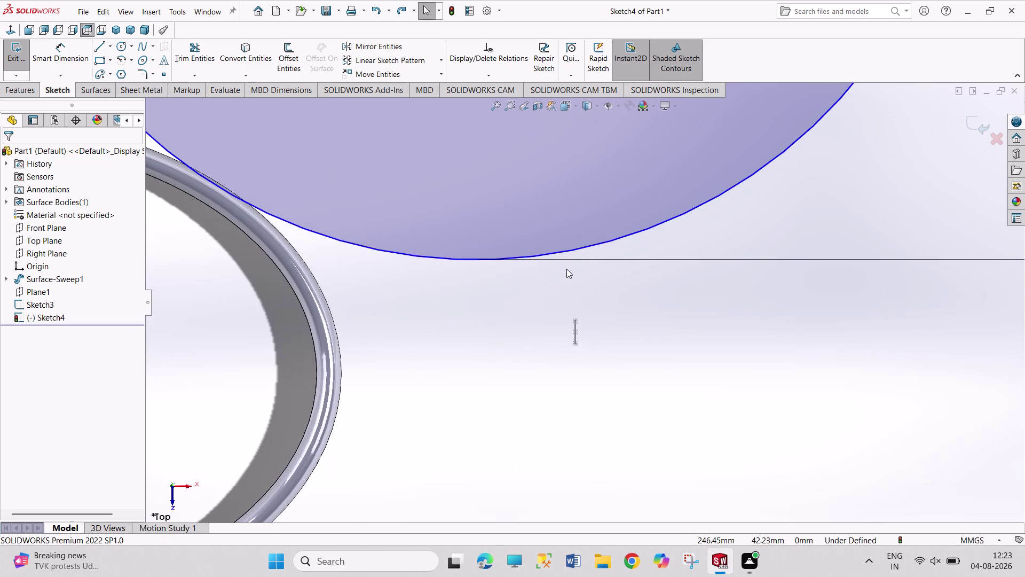
click(571, 251)
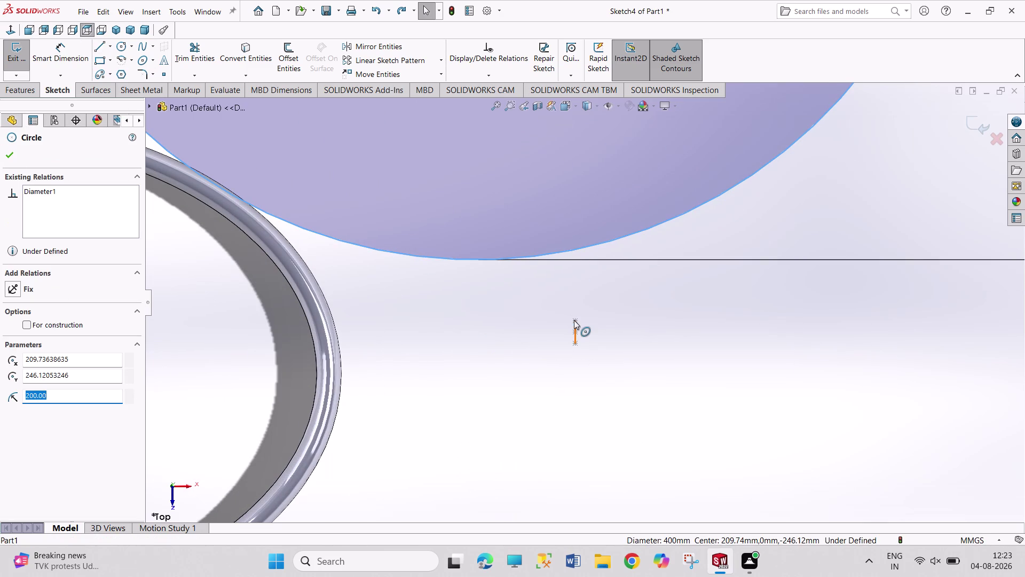
click(575, 319)
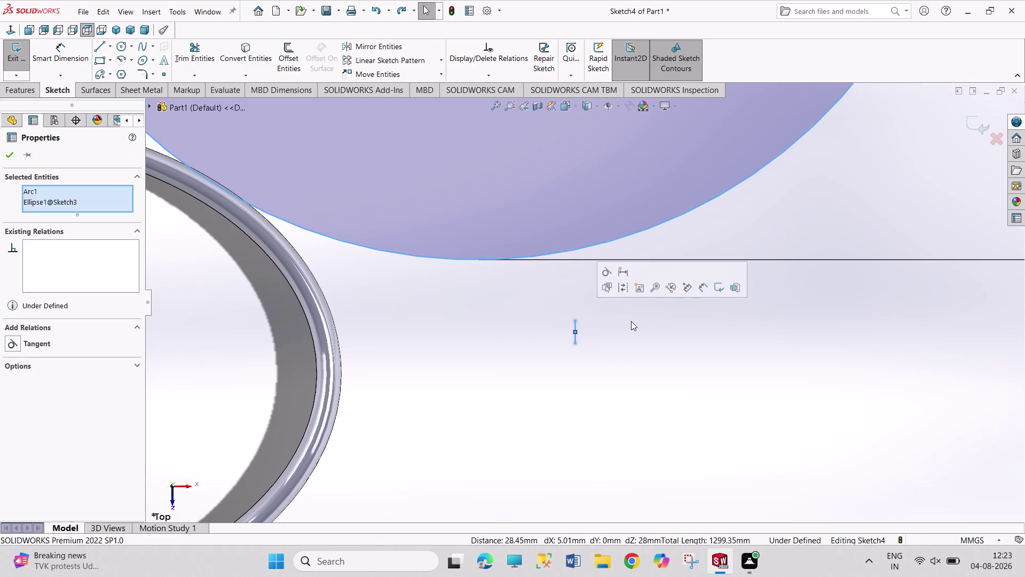
click(602, 271)
click(556, 386)
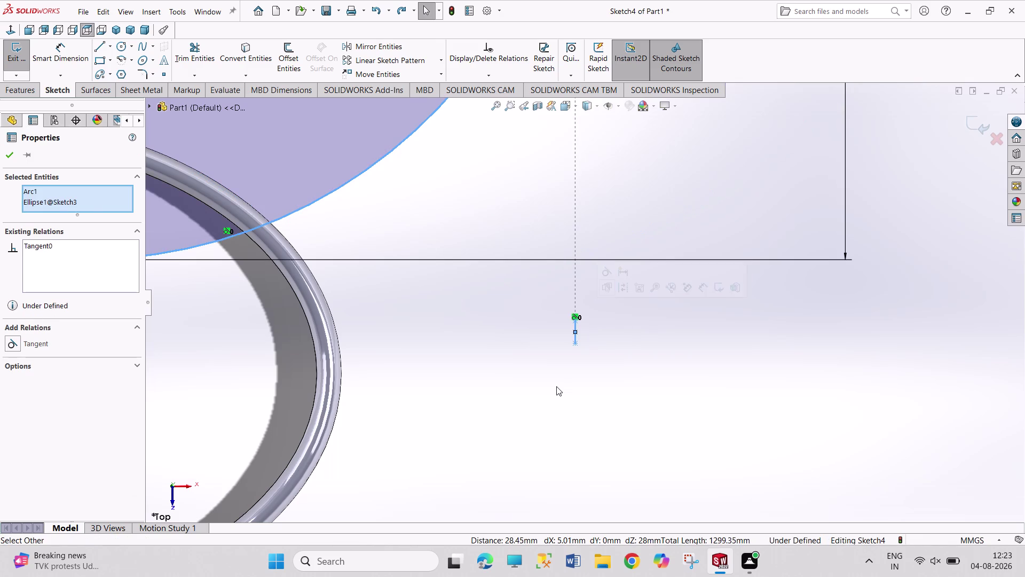
key(ctrl+z)
key(ctrl+z)
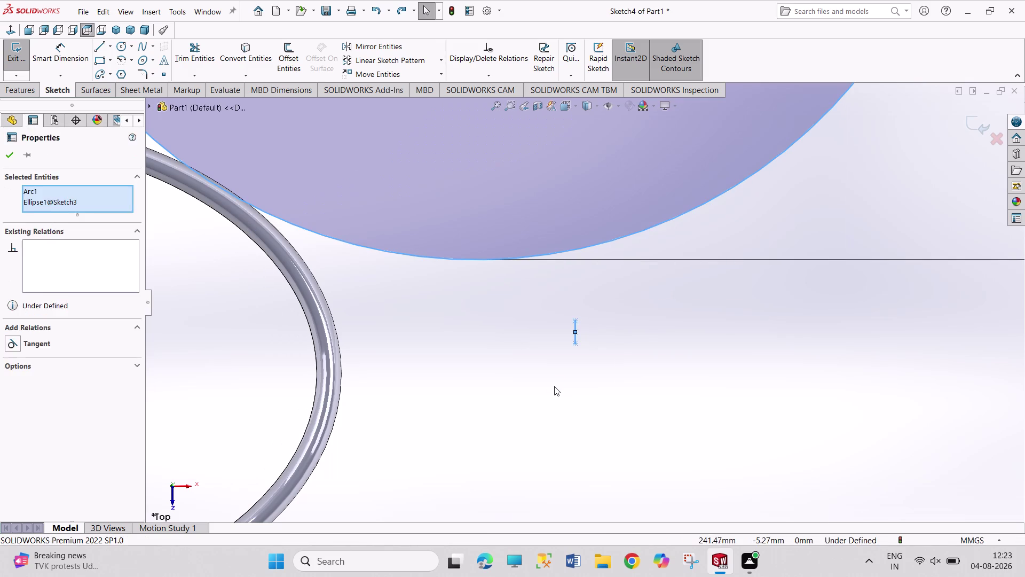
scroll(up, 3)
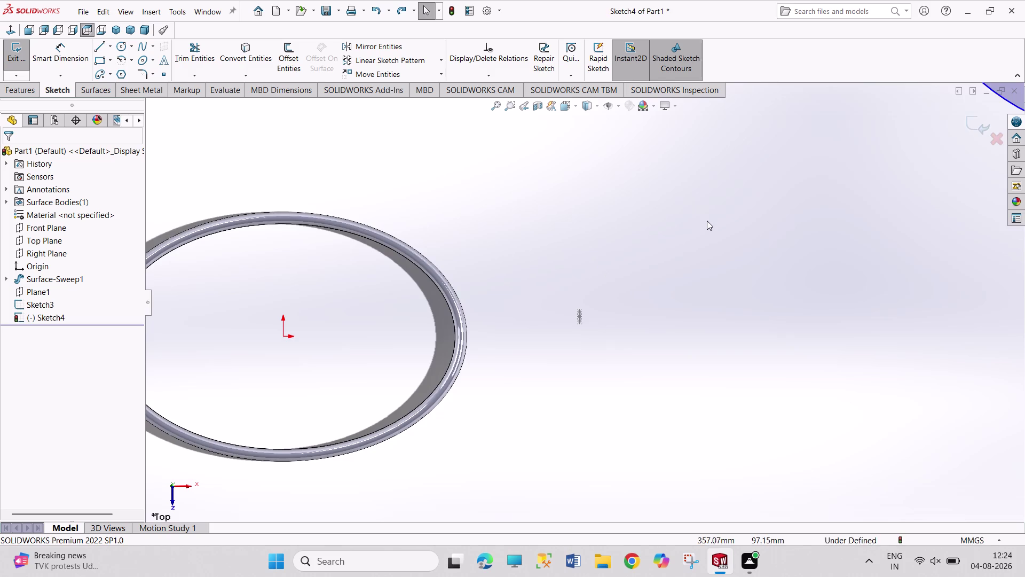
scroll(up, 3)
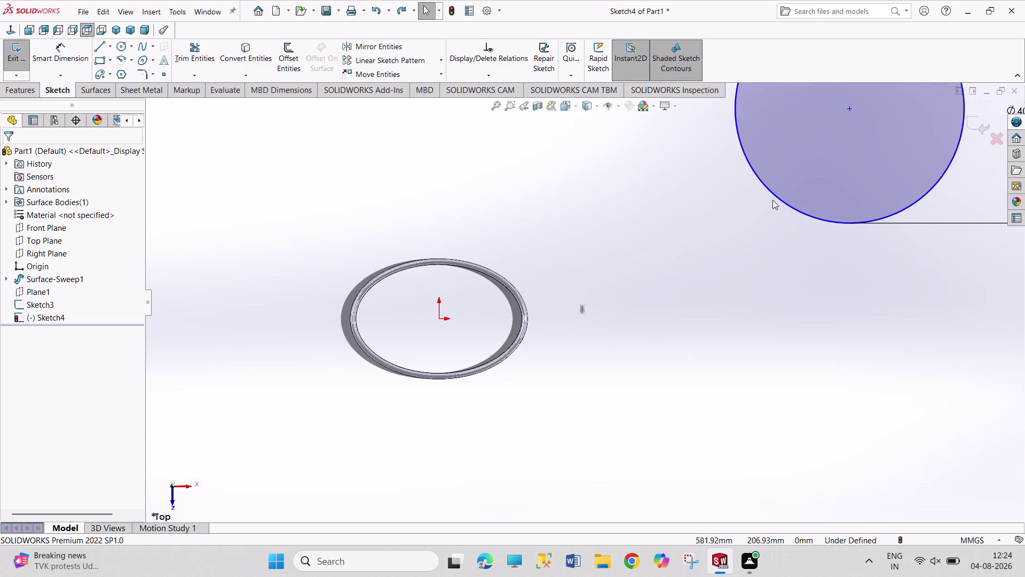
Delete the 400 mm circle from Sketch4.
right_click(775, 198)
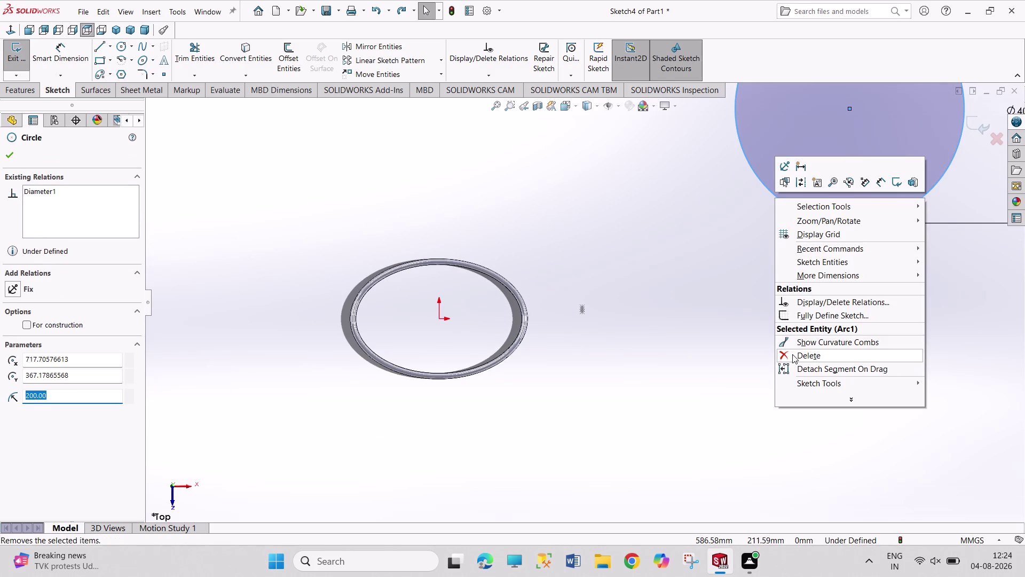
click(793, 354)
click(448, 278)
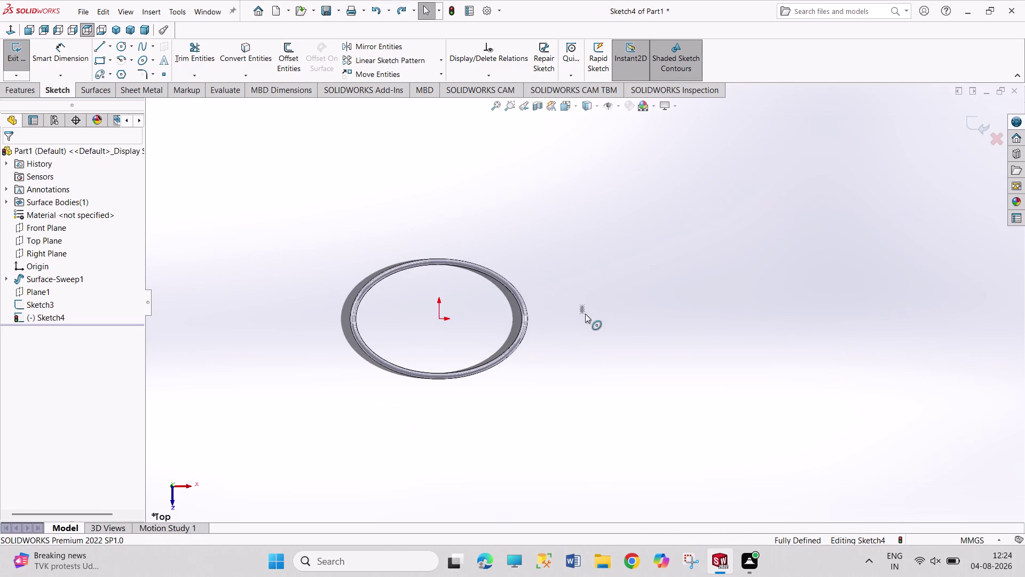
scroll(down, 3)
scroll(down, 3)
scroll(down, 3)
scroll(up, 3)
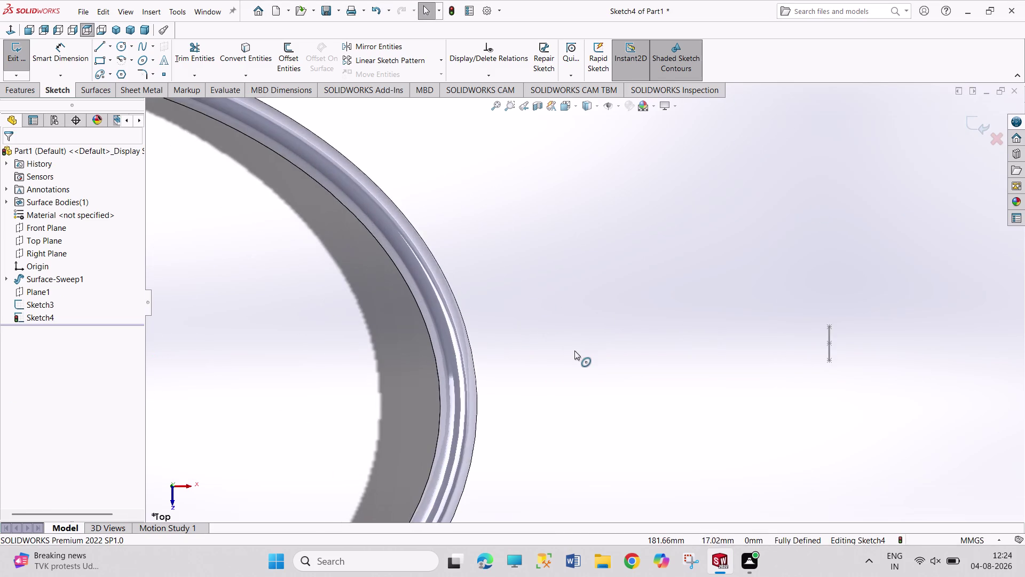
scroll(up, 3)
scroll(down, 3)
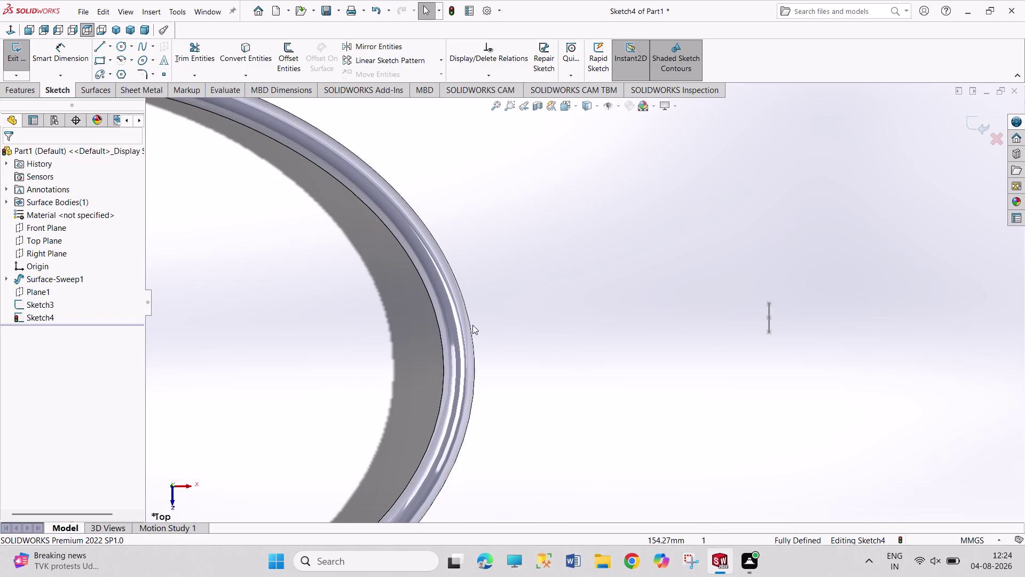
Pick points along the ring's outer edge, then undo the selection and zoom out.
click(470, 322)
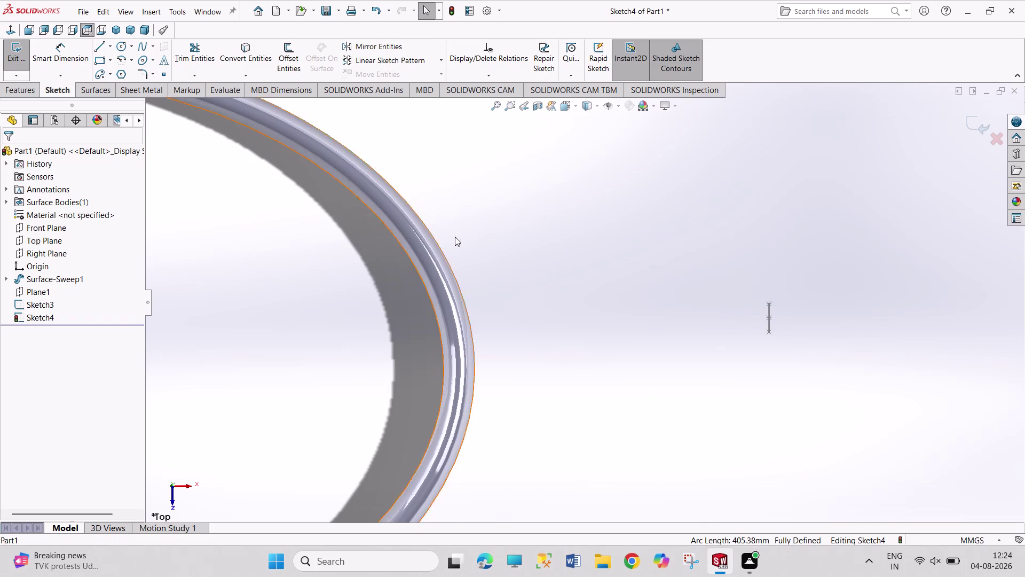
click(253, 50)
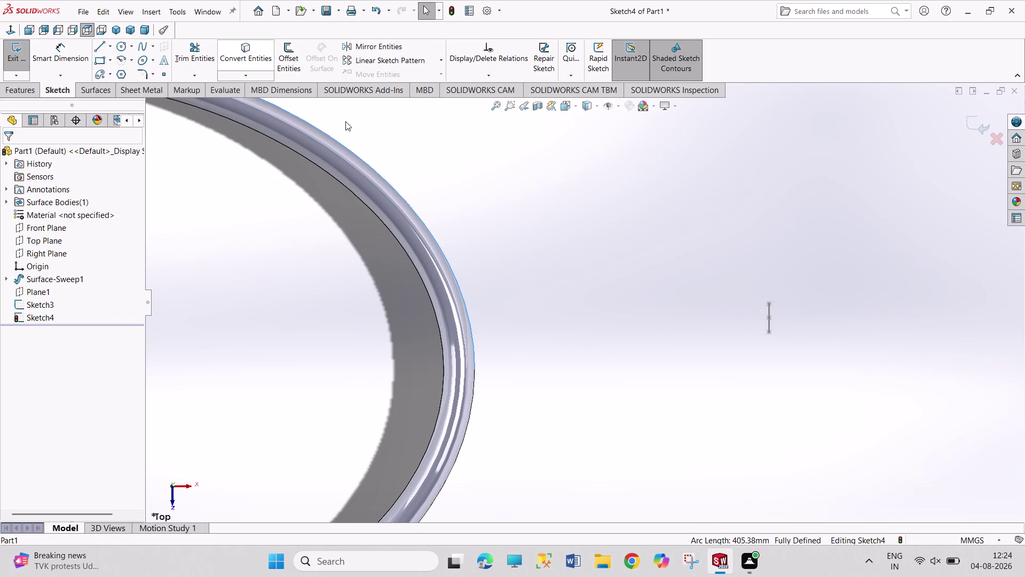
click(546, 225)
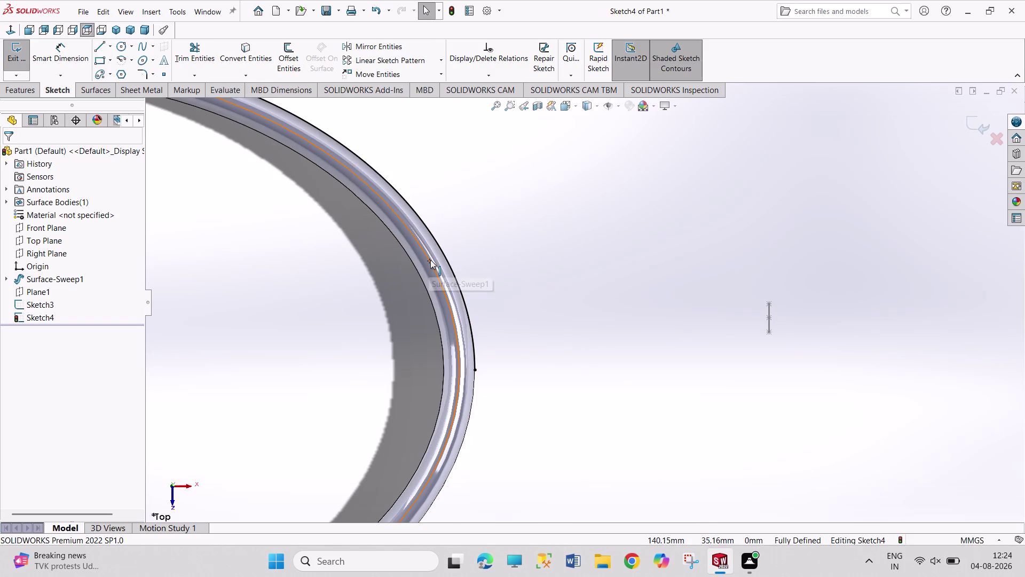
click(431, 260)
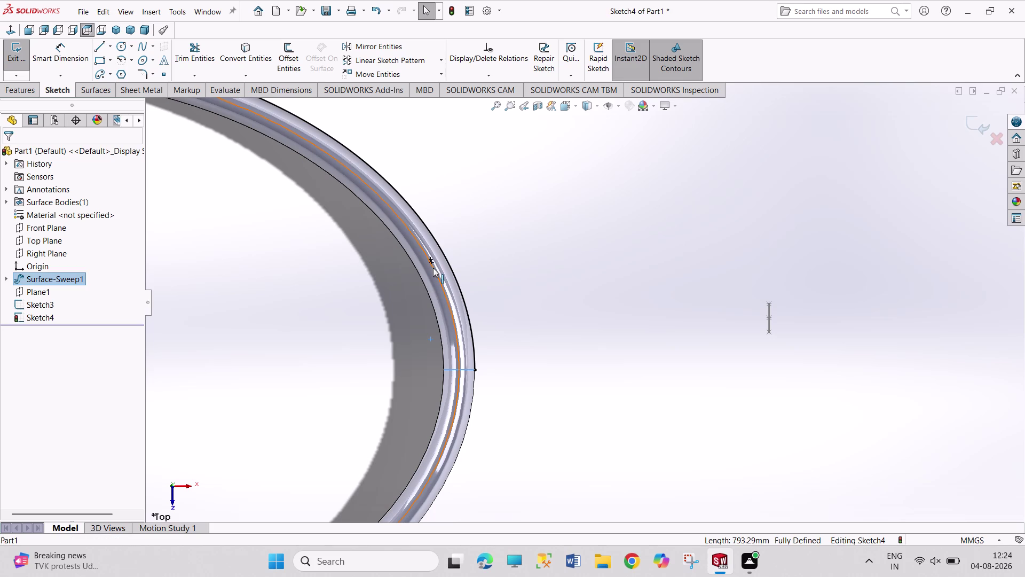
click(433, 267)
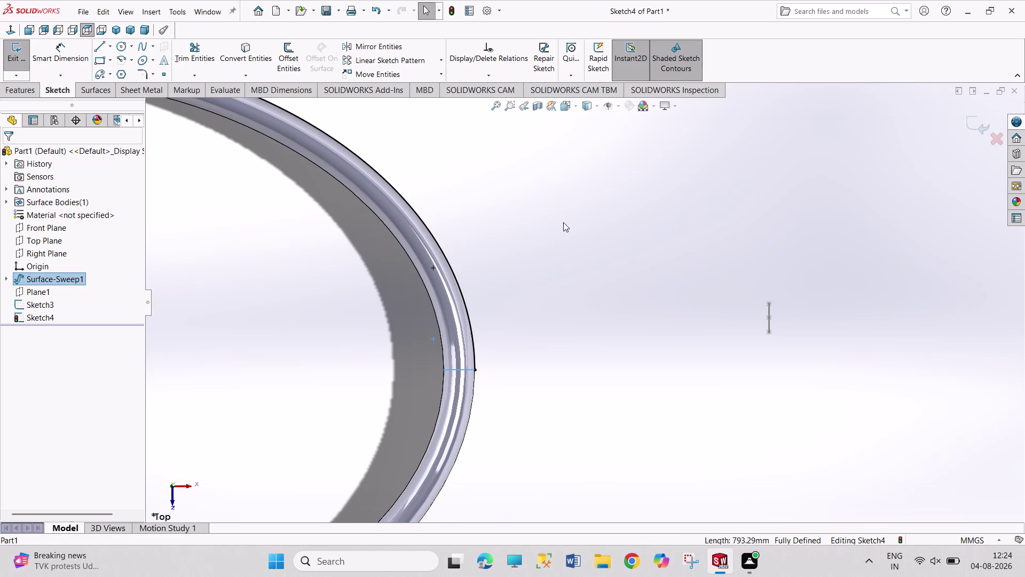
key(ctrl+z)
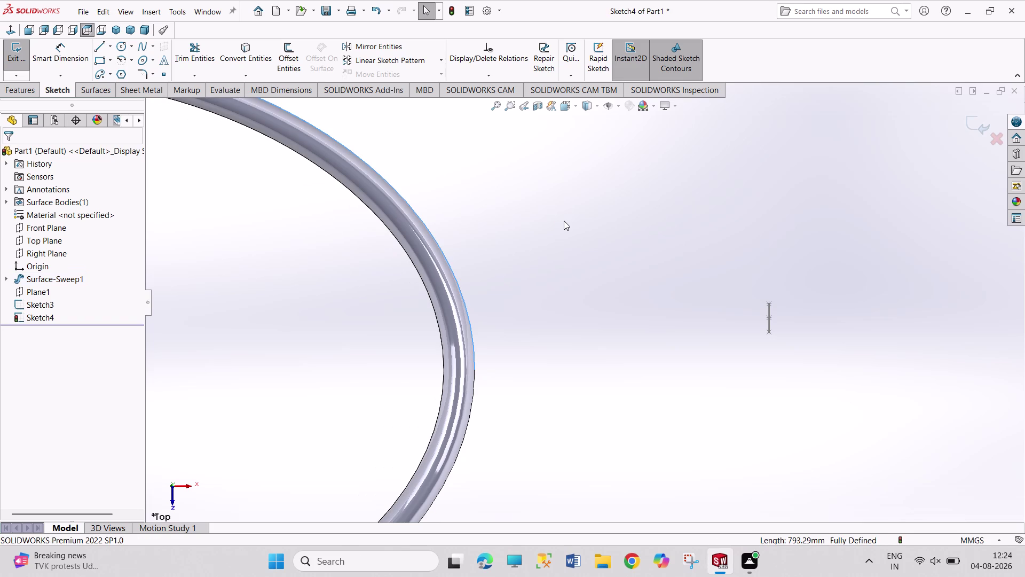
scroll(up, 3)
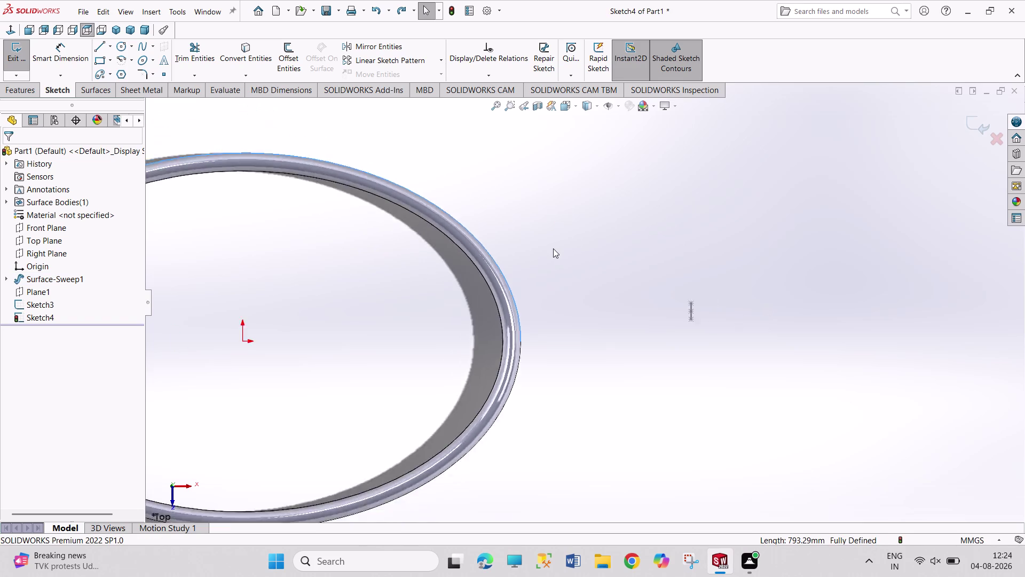
scroll(up, 3)
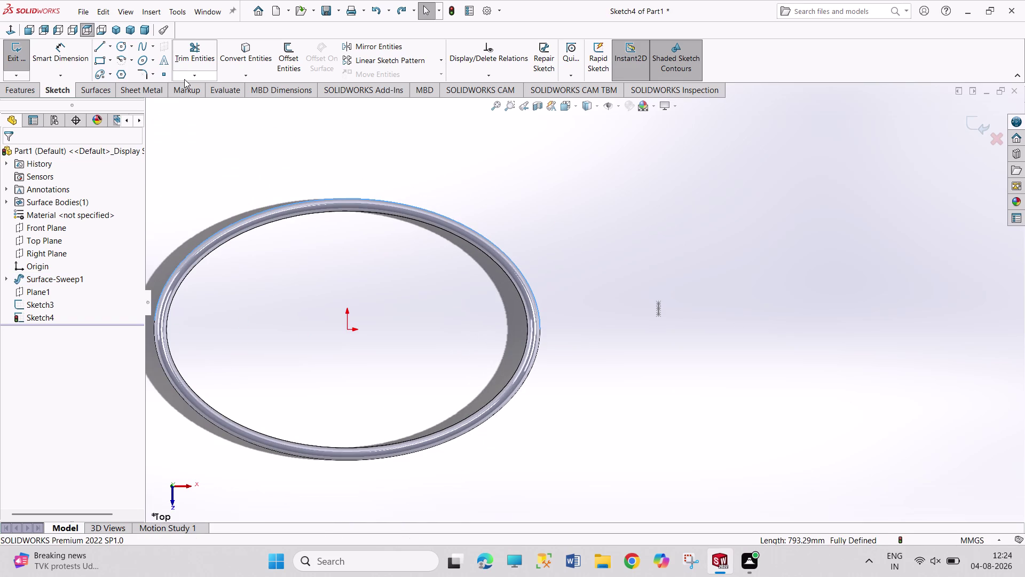
Undo repeatedly to remove the circle and Sketch4 entirely.
key(ctrl+z)
key(ctrl+z)
key(ctrl+z)
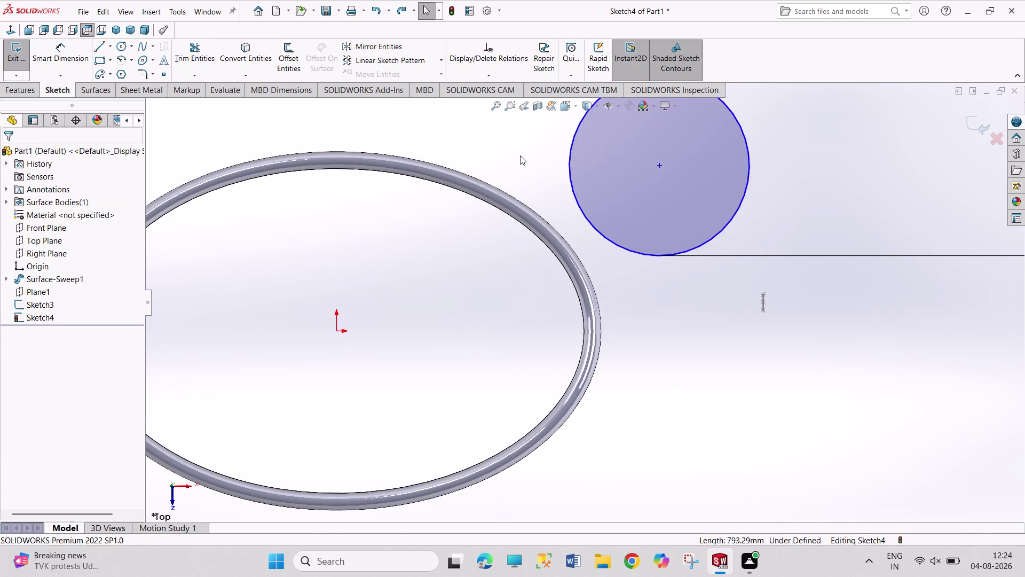
key(ctrl+z)
key(ctrl+z)
key(ctrl+z)
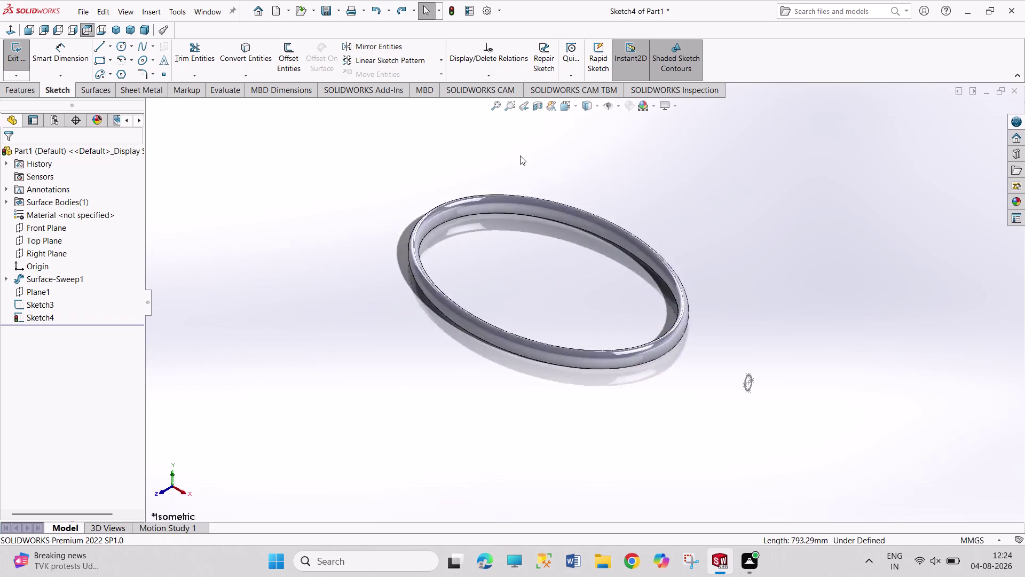
key(ctrl+z)
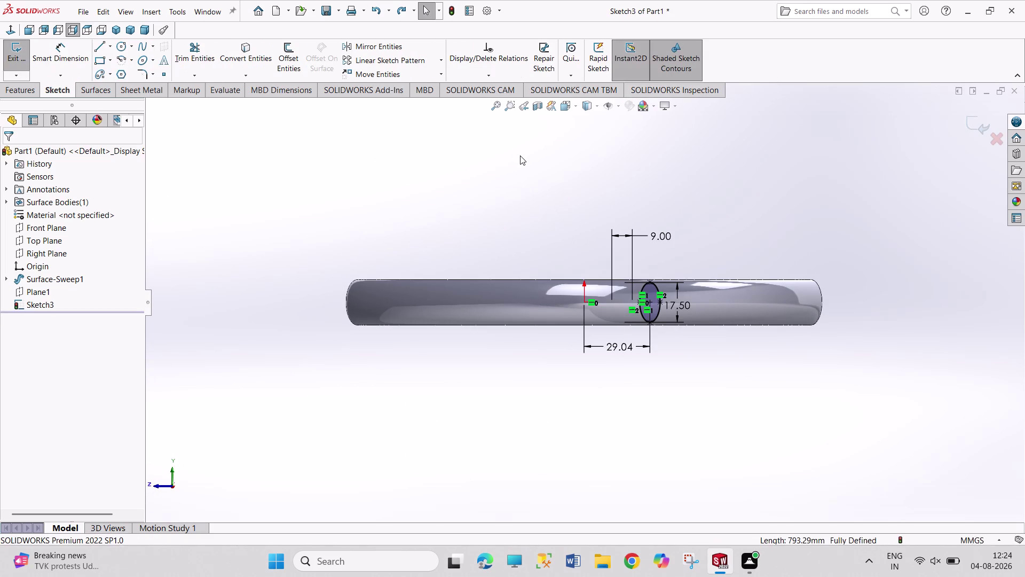
Keep undoing Sketch3's ellipse dimensions and geometry until back at part level.
key(ctrl+z)
key(ctrl+z)
key(ctrl+z)
key(ctrl+z)
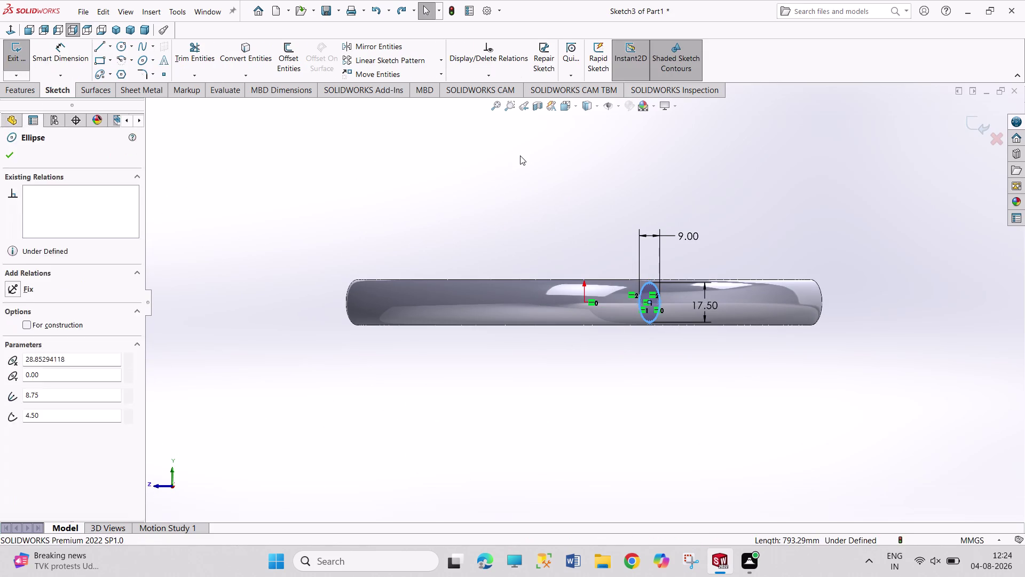
key(ctrl+z)
key(ctrl+z)
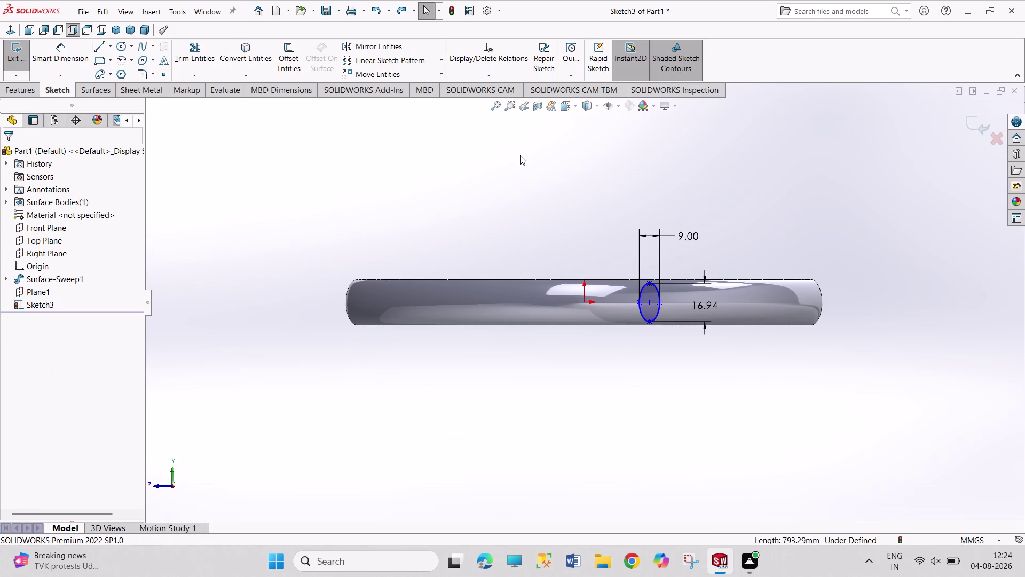
key(ctrl+z)
key(ctrl+z)
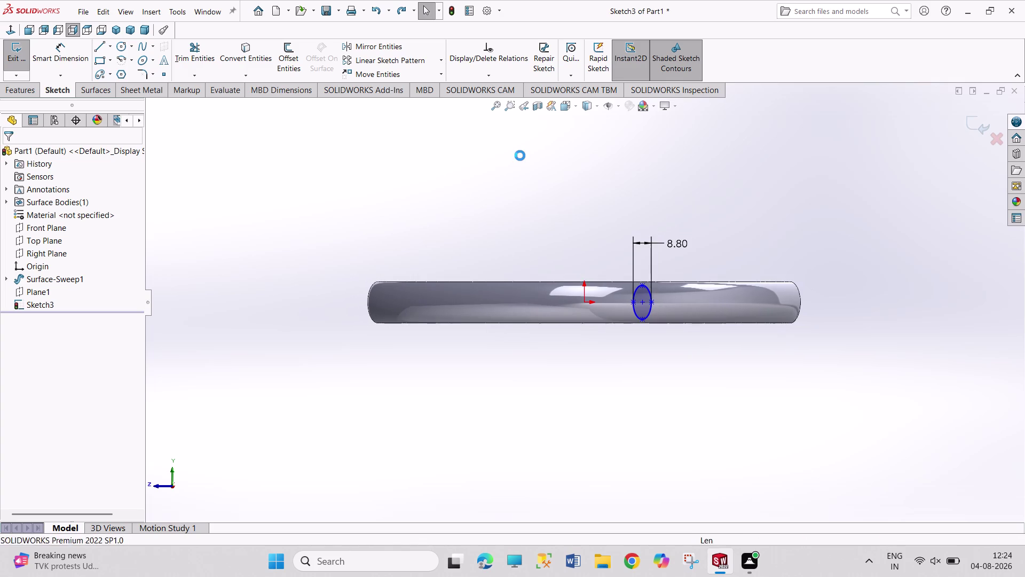
key(ctrl+z)
key(ctrl+z)
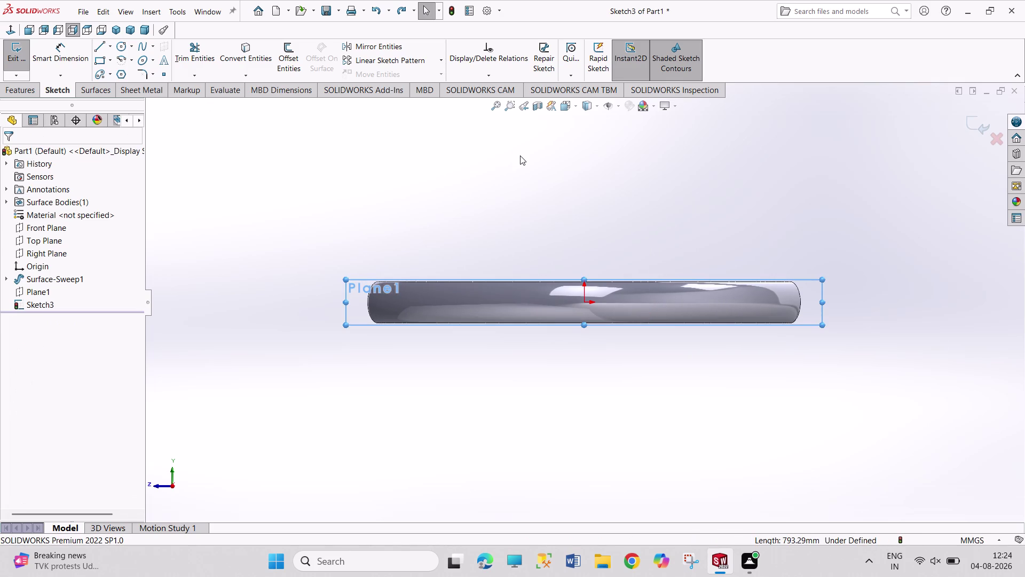
click(114, 30)
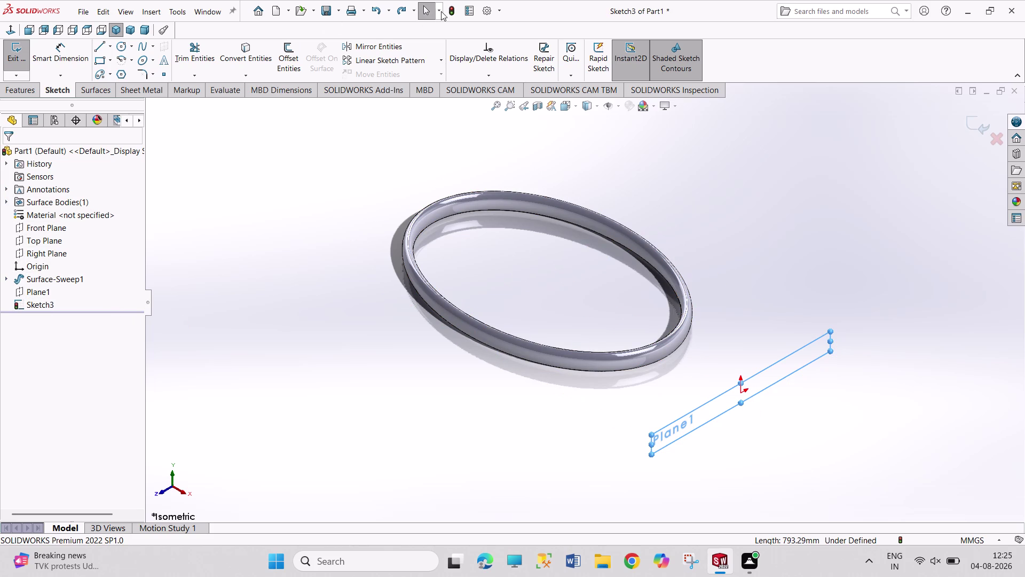
click(458, 10)
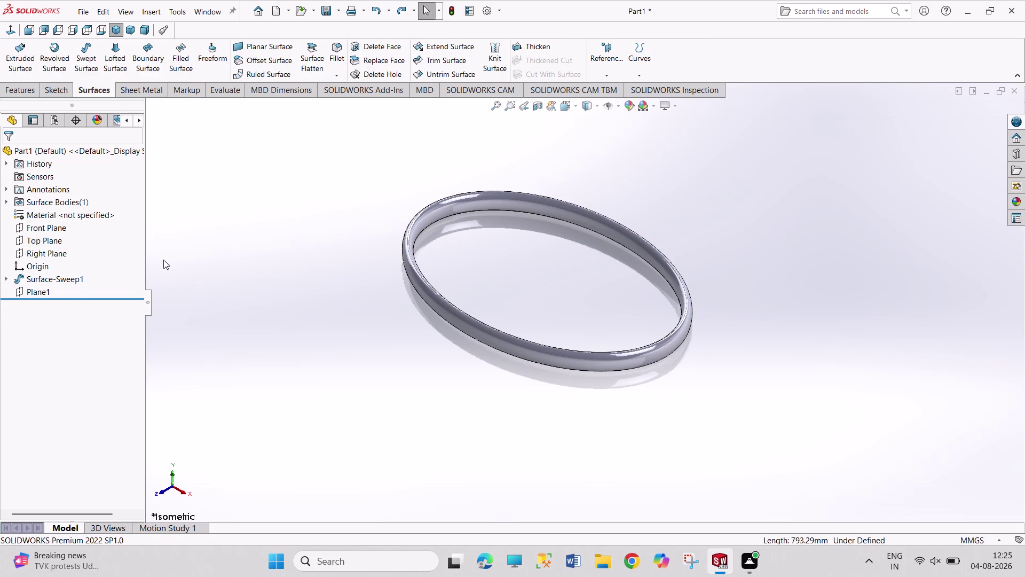
Open the sweep's profile sketch, Sketch2, for editing.
click(5, 278)
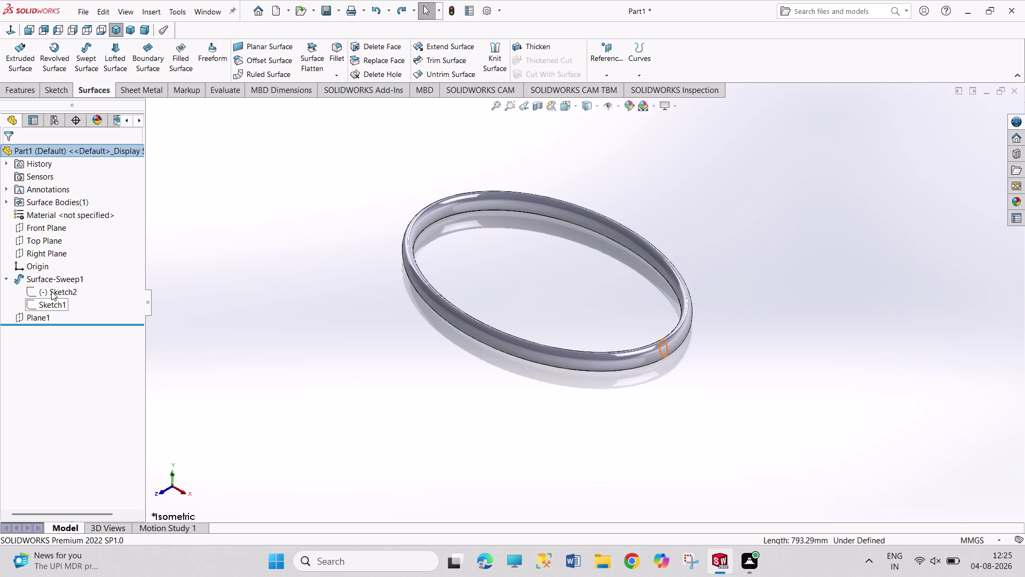
click(52, 290)
click(57, 253)
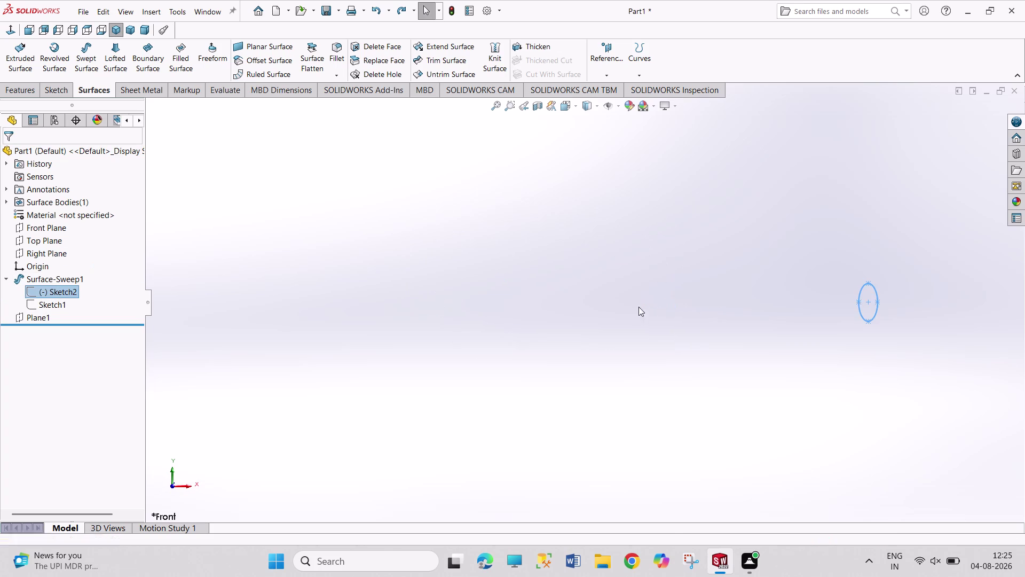
scroll(down, 3)
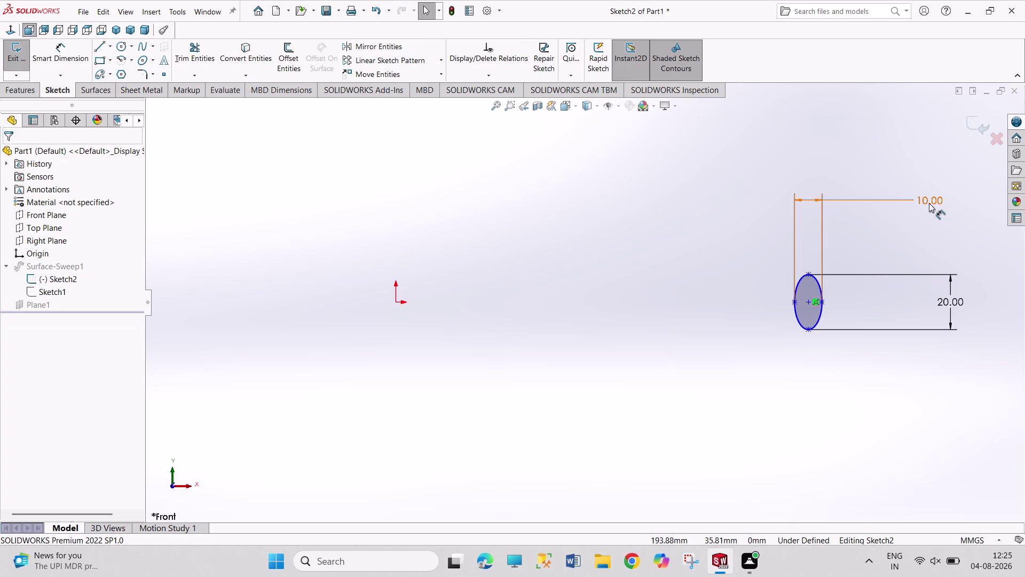
Change the ellipse width from 10 to 20 and height from 20 to 10, then exit the sketch.
double_click(930, 203)
text(20)
key(Return)
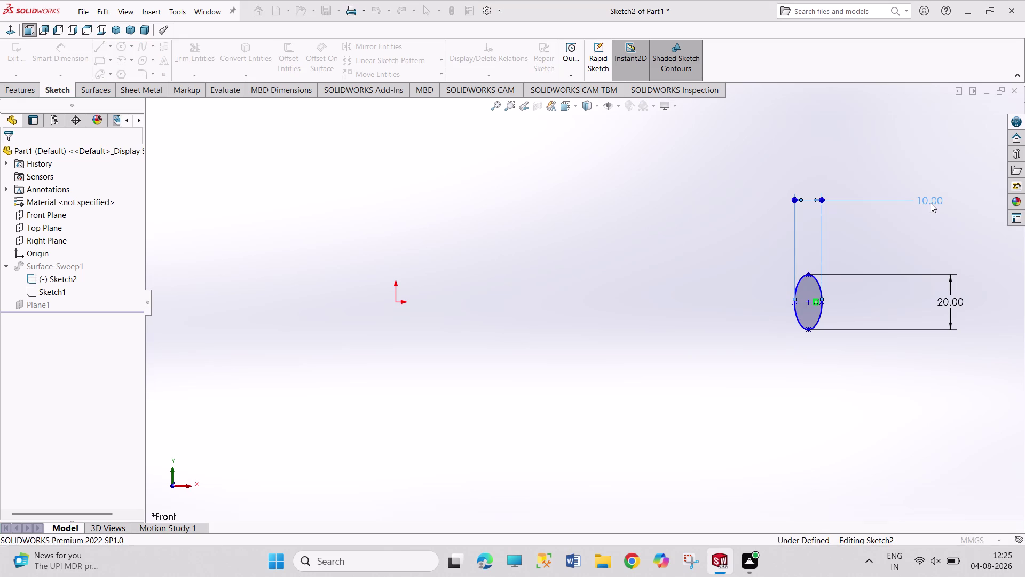
double_click(957, 301)
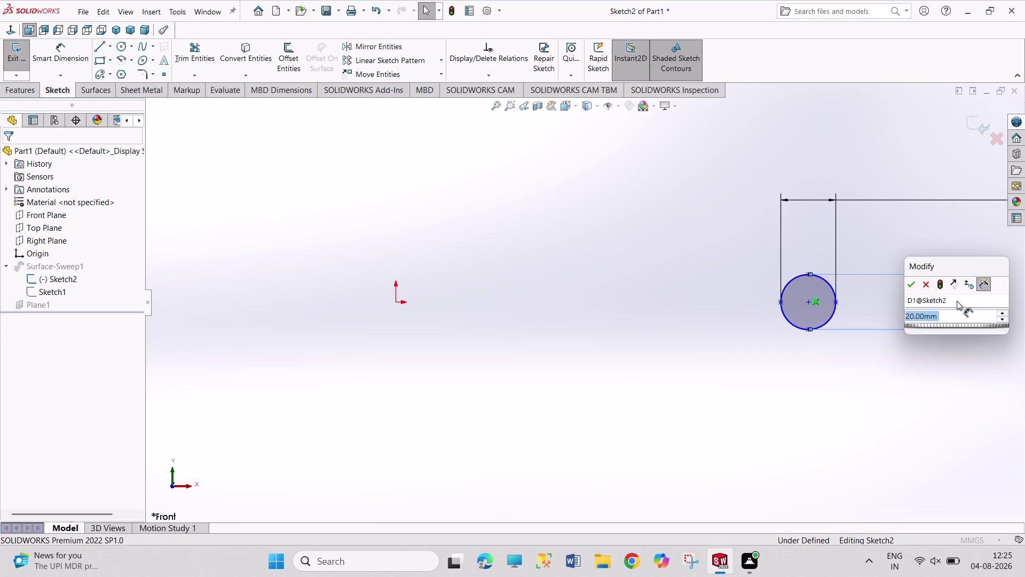
text(10)
key(Return)
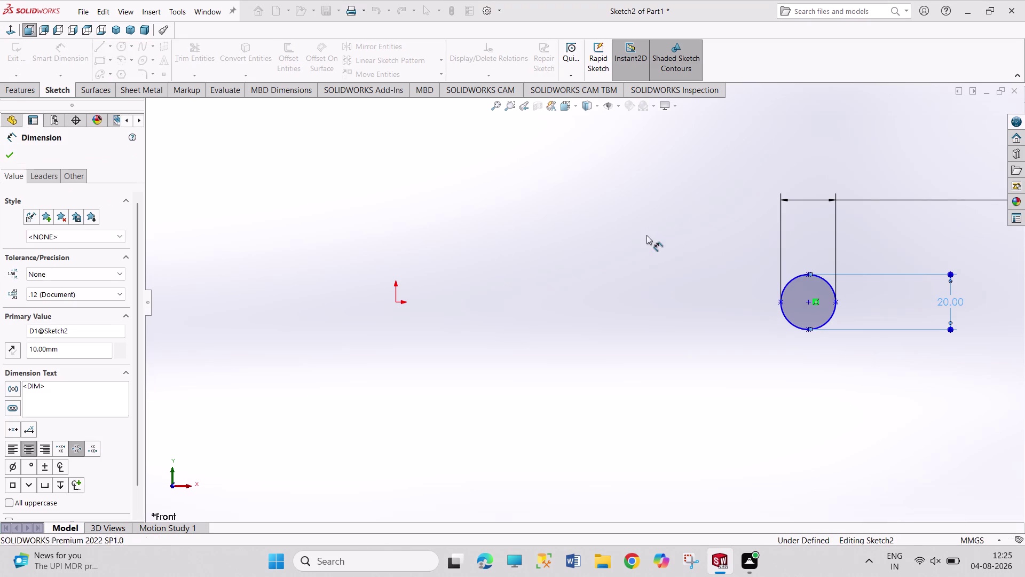
click(645, 234)
click(23, 58)
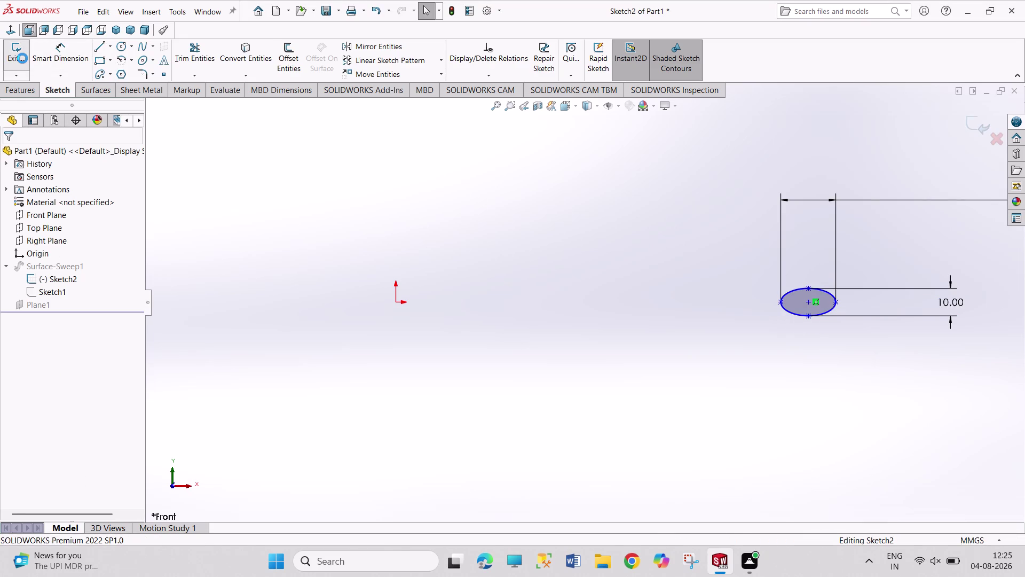
click(112, 30)
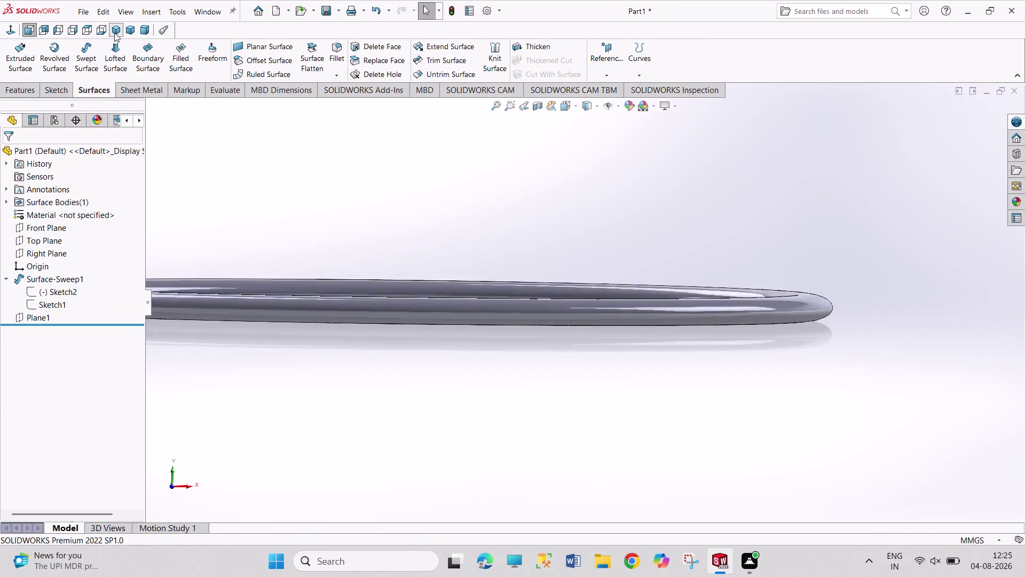
Create Plane2 offset 250 mm from Right Plane.
scroll(up, 3)
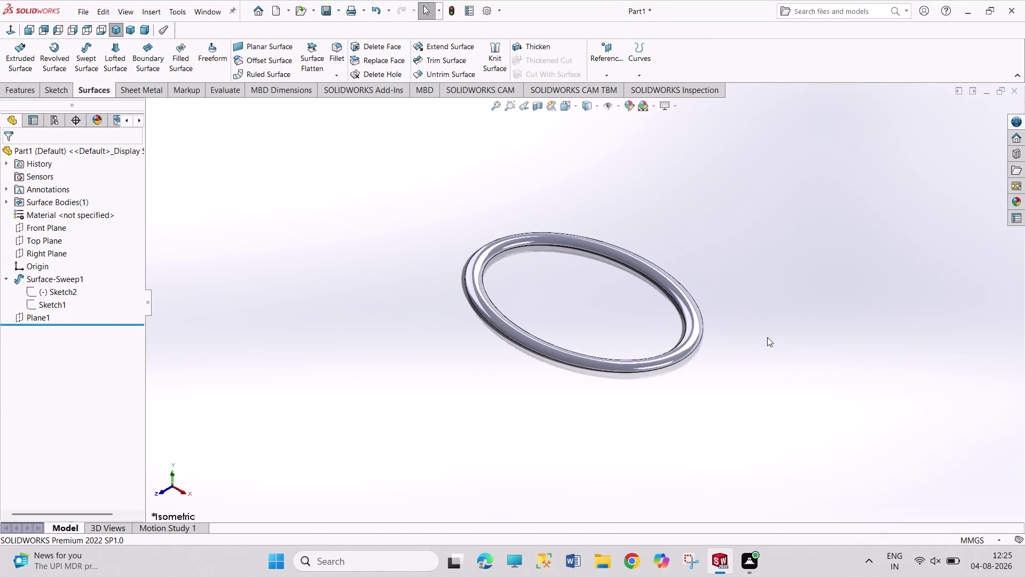
scroll(up, 3)
scroll(down, 3)
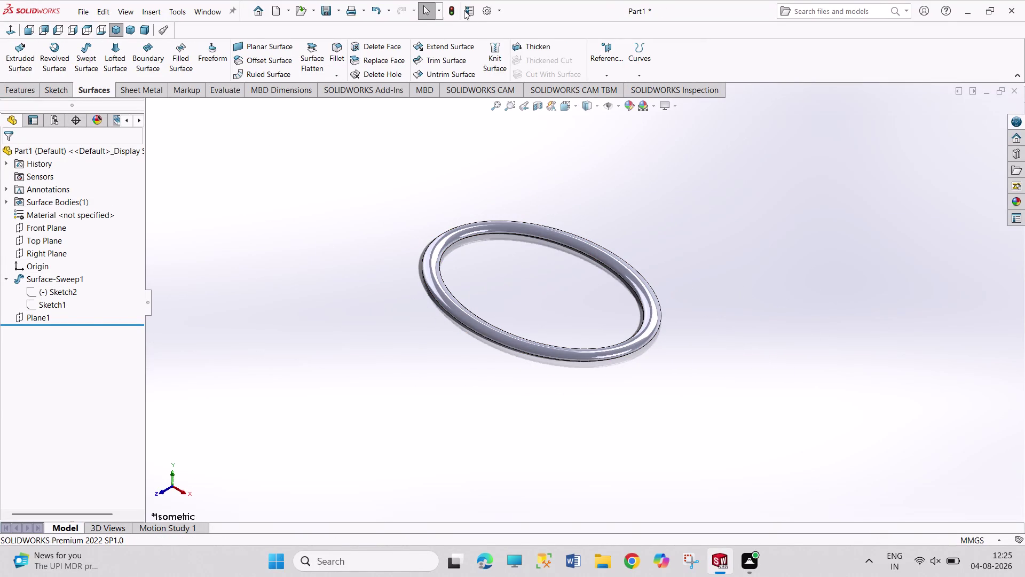
click(50, 249)
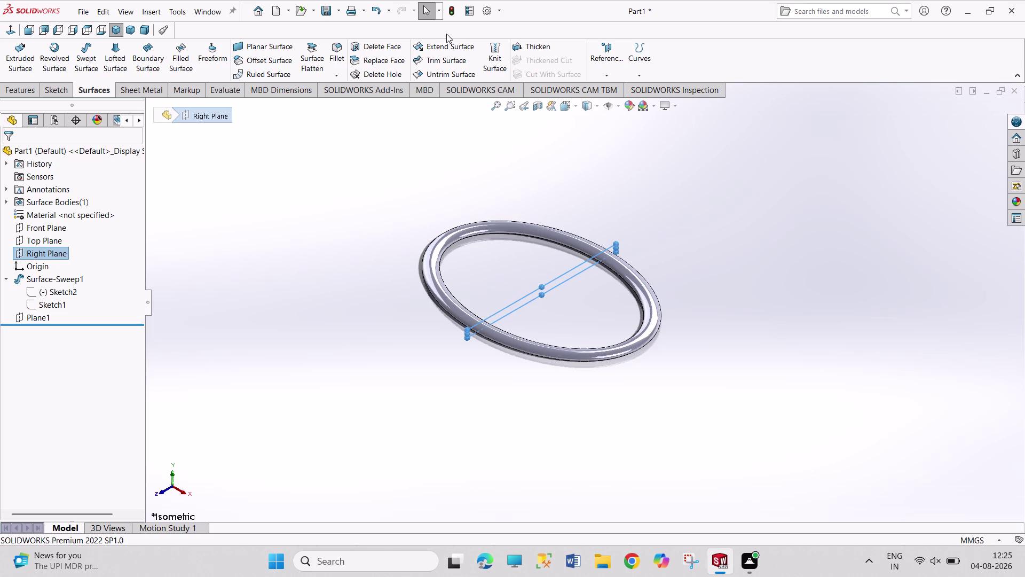
click(612, 58)
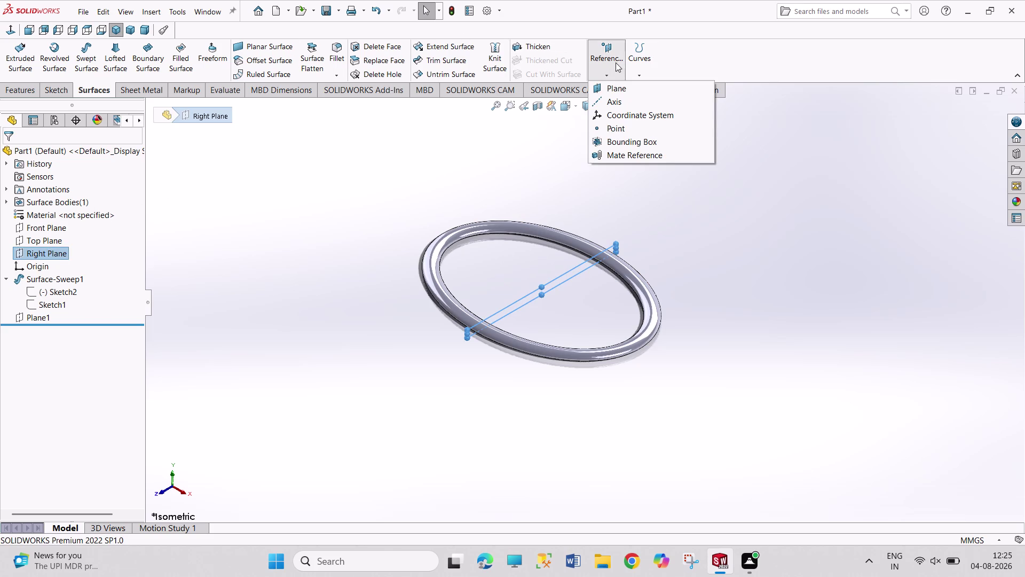
click(624, 89)
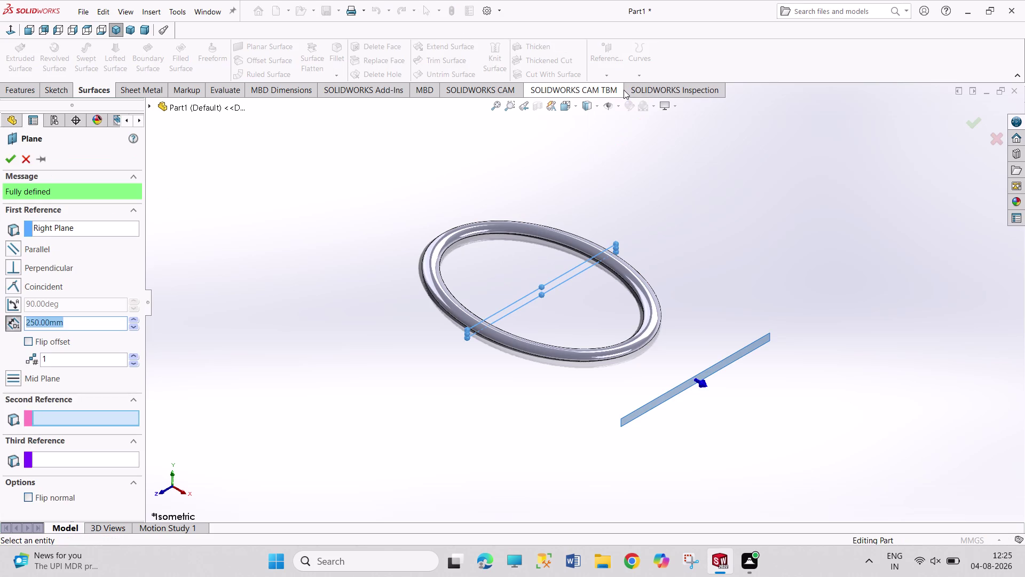
click(11, 160)
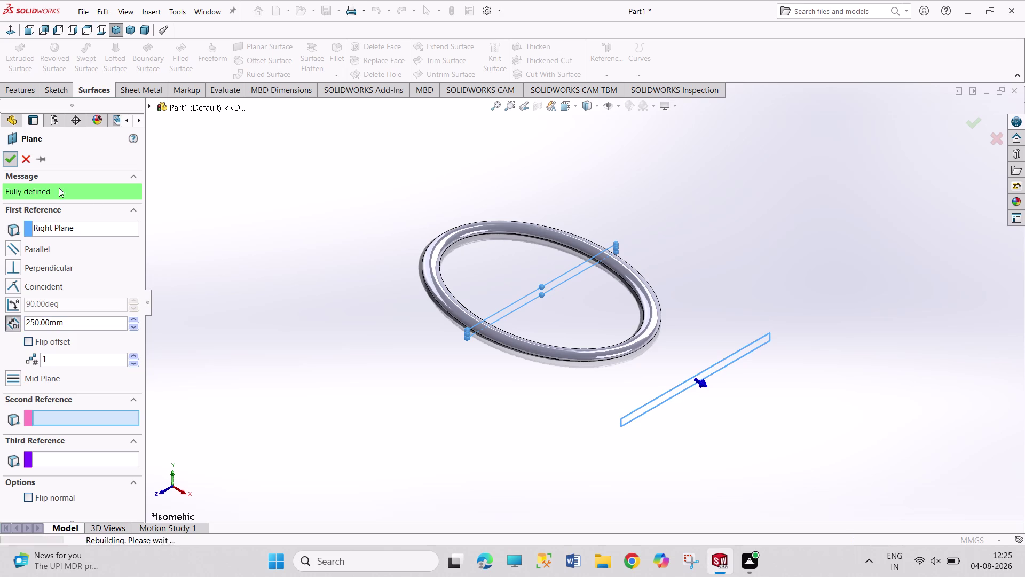
click(291, 247)
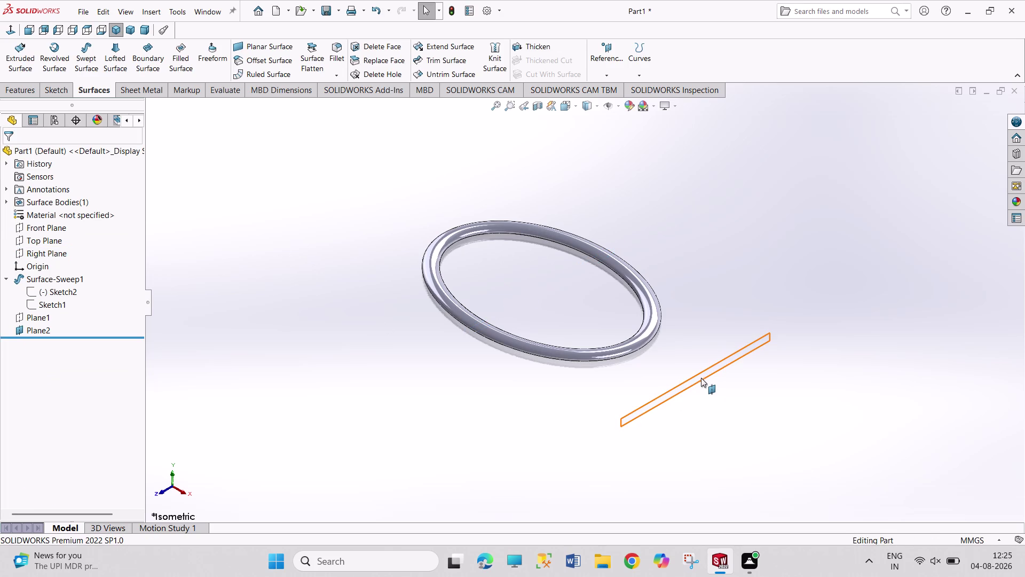
Start a new sketch on Plane2.
click(702, 378)
click(752, 351)
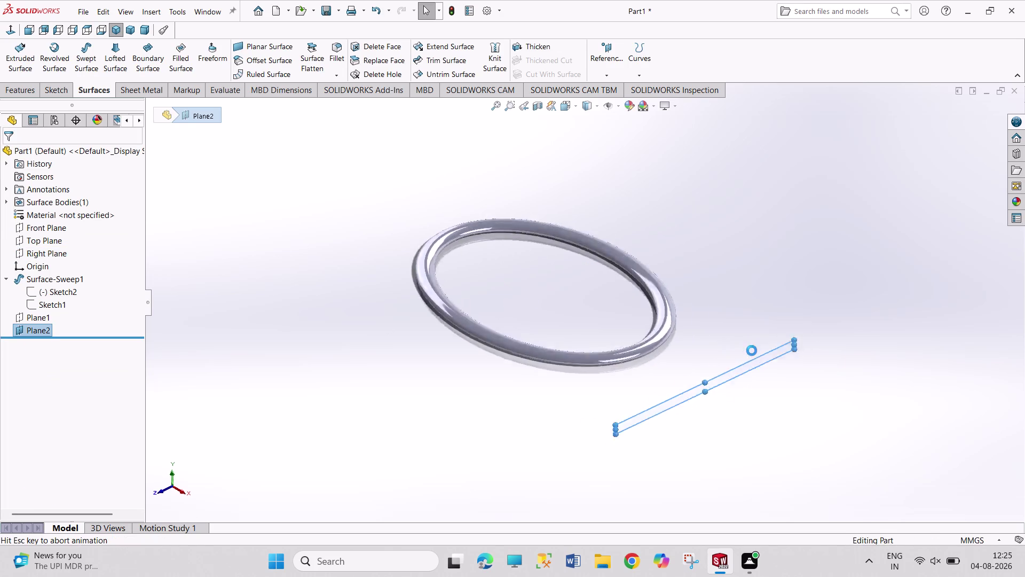
scroll(down, 3)
Draw an ellipse across the ring's cross-section on Plane2.
scroll(down, 3)
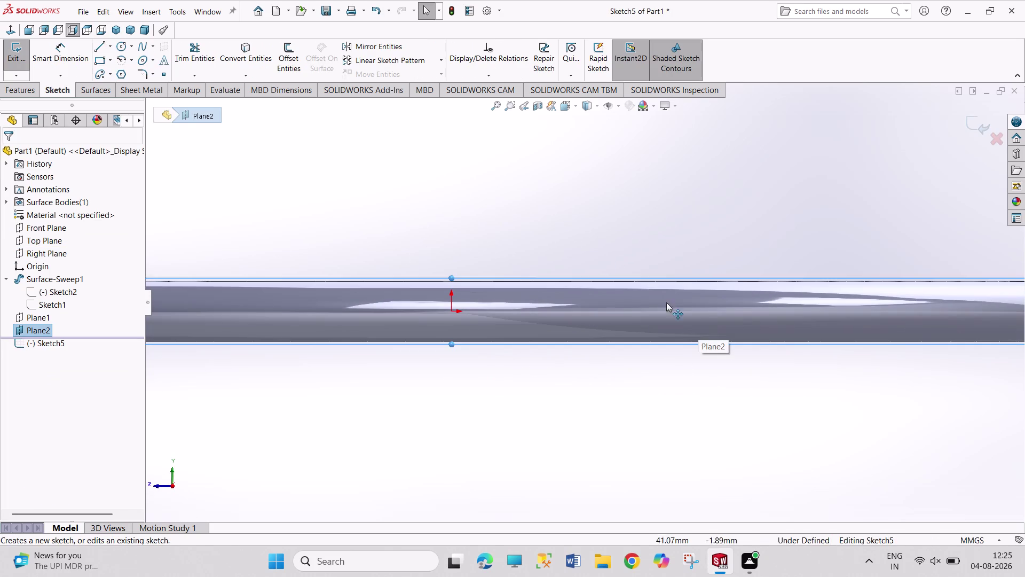
click(141, 60)
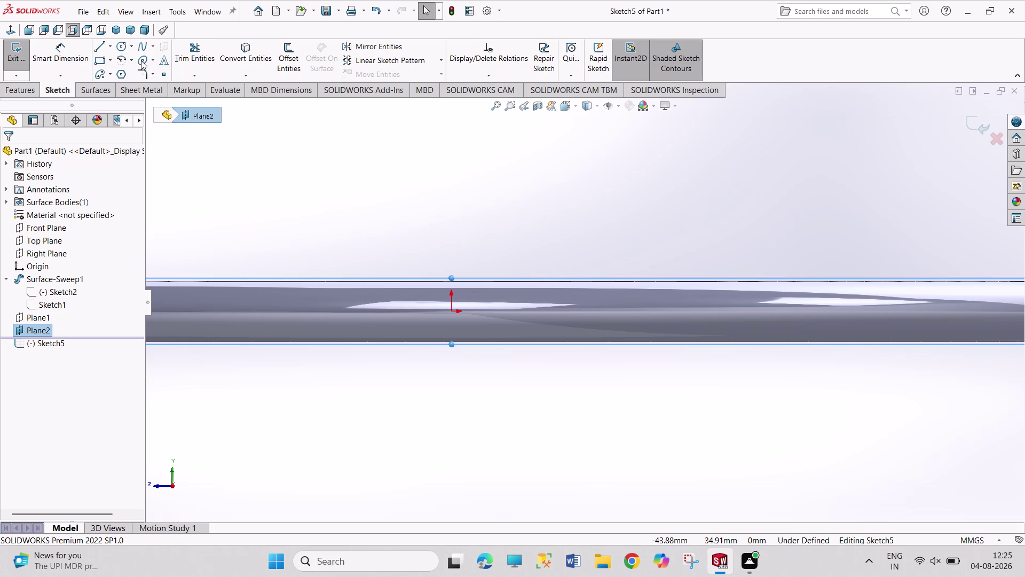
click(618, 312)
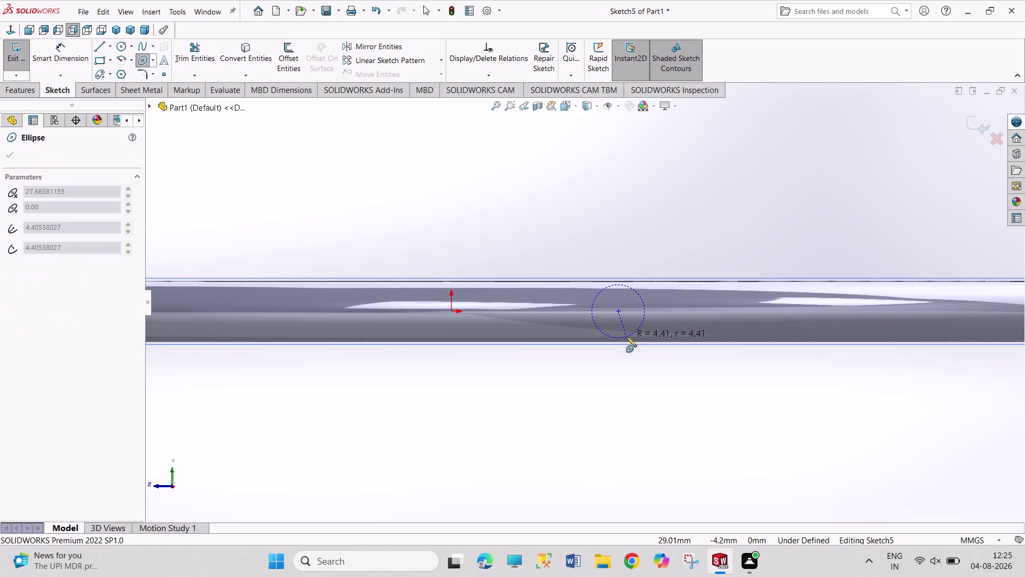
click(626, 337)
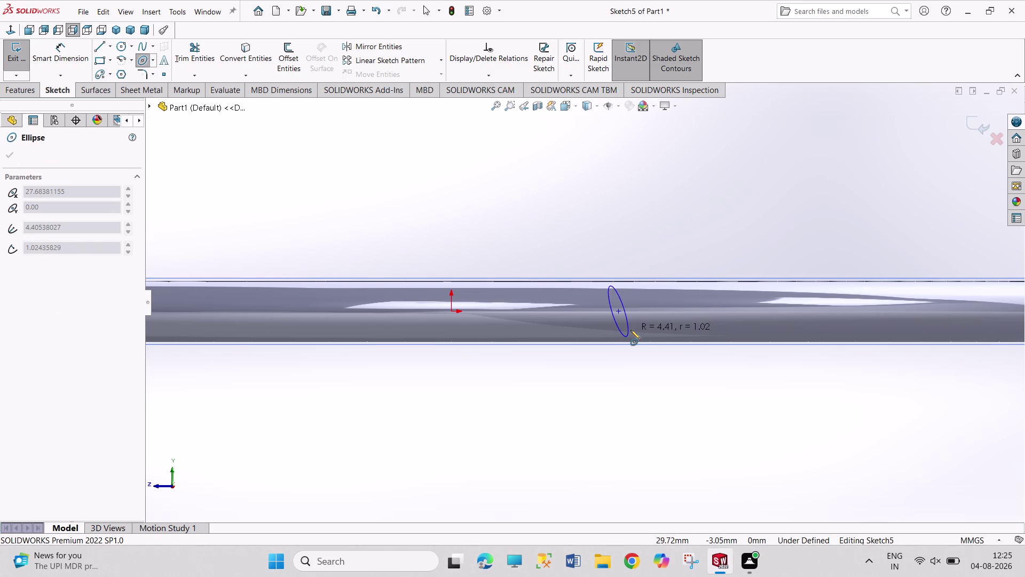
click(645, 327)
right_drag(642, 253, 641, 154)
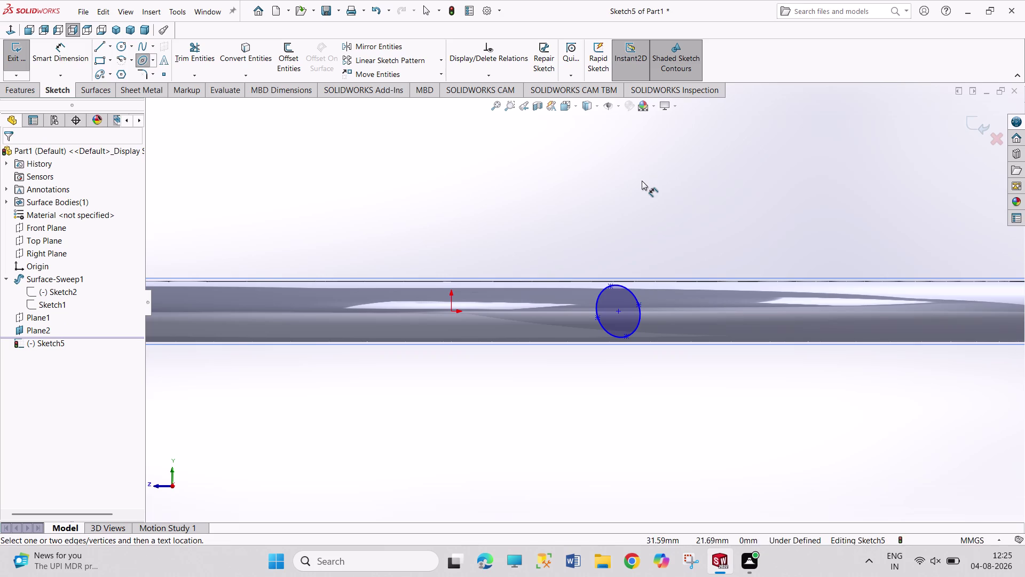
Dimension the ellipse width to 9 mm and pick its top and bottom points for height.
click(597, 317)
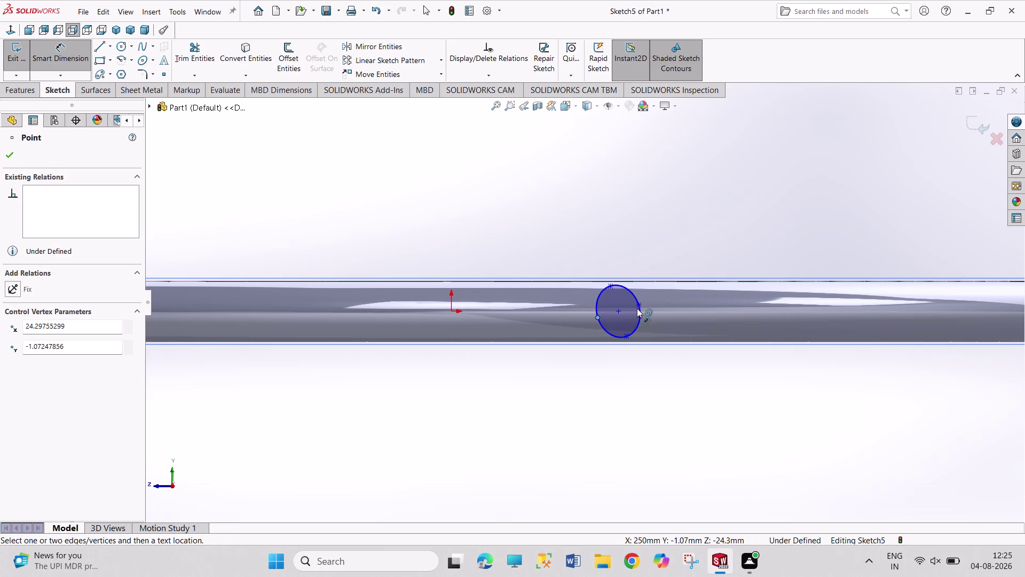
click(639, 306)
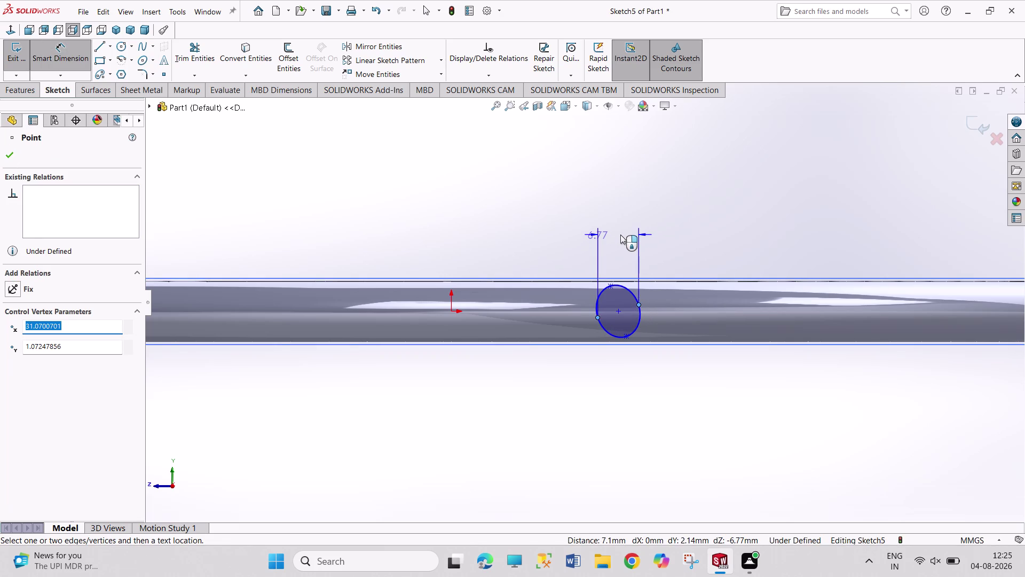
click(621, 234)
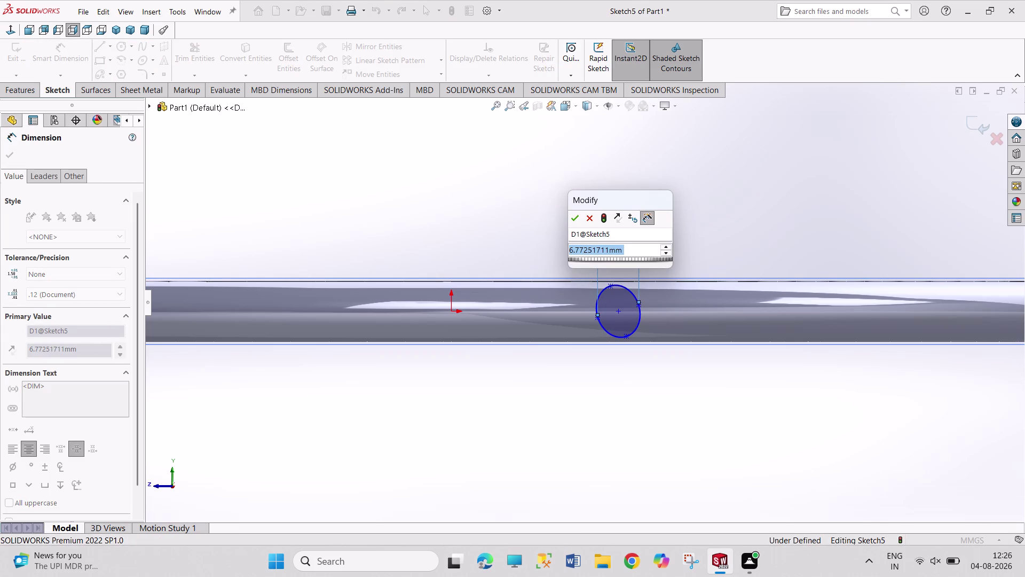
key(9)
key(Return)
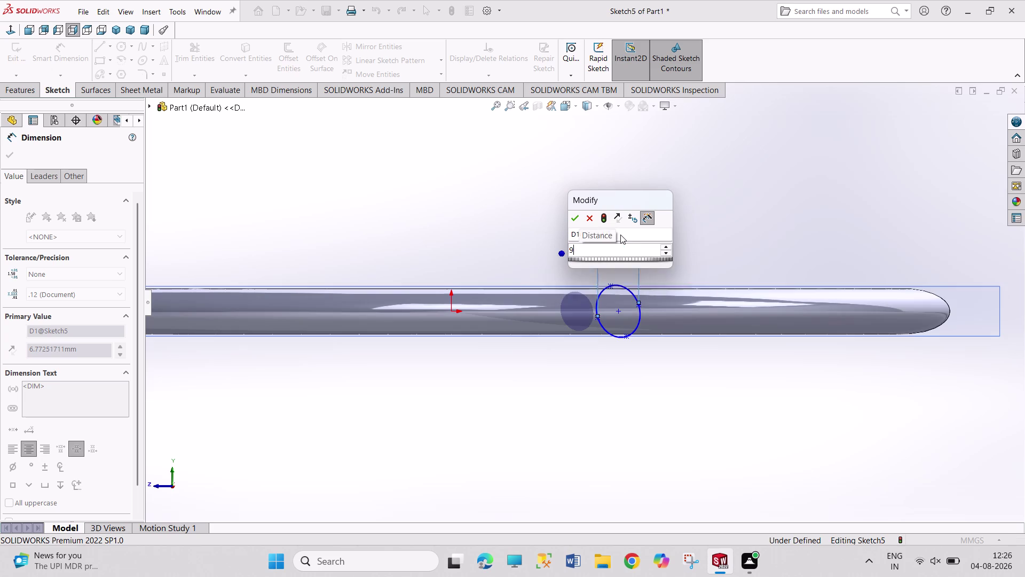
click(628, 337)
click(611, 285)
click(681, 317)
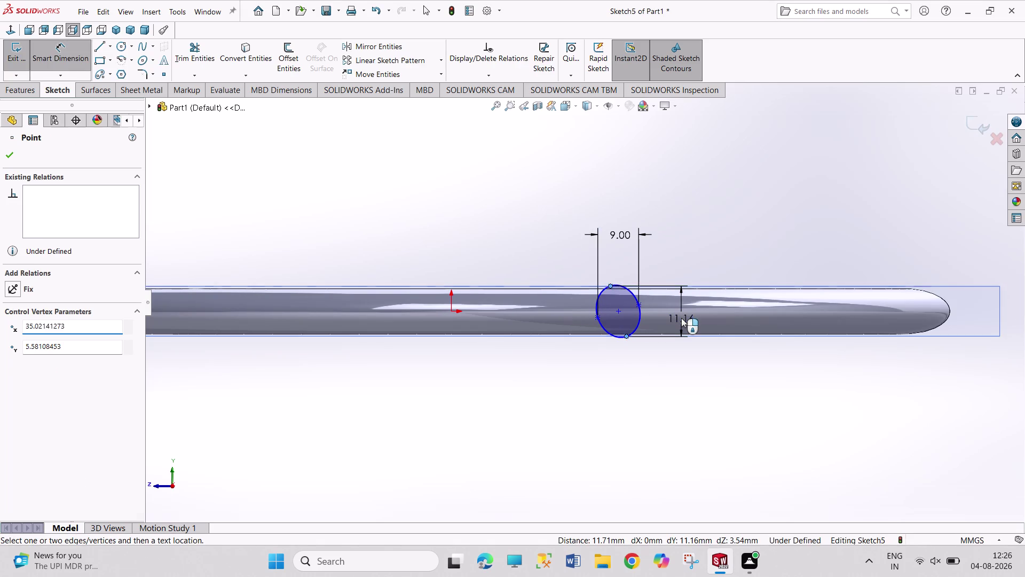
Set the ellipse height to 17.5 mm and leave dimensioning.
text(17.5)
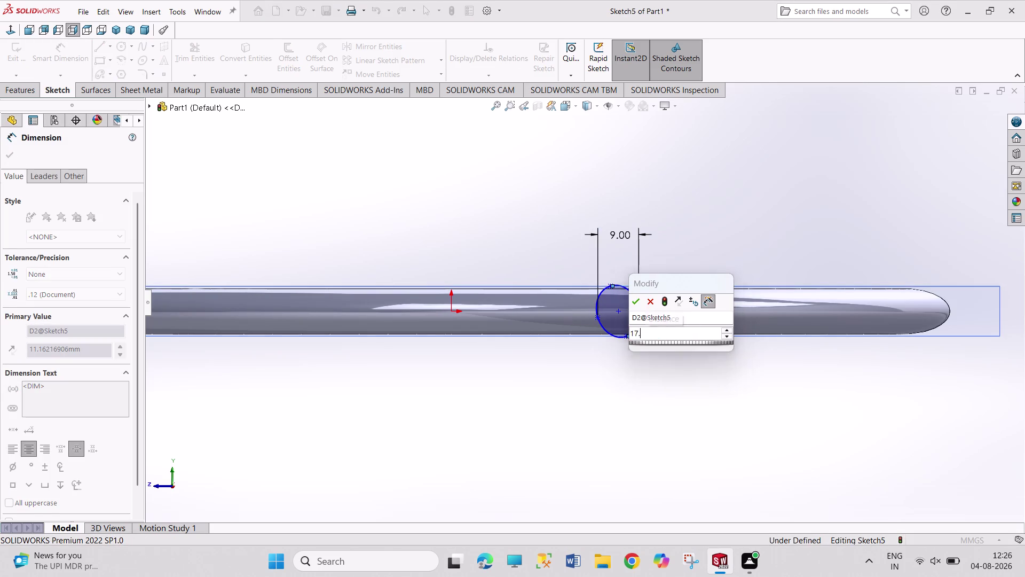
key(Return)
right_click(745, 208)
click(766, 237)
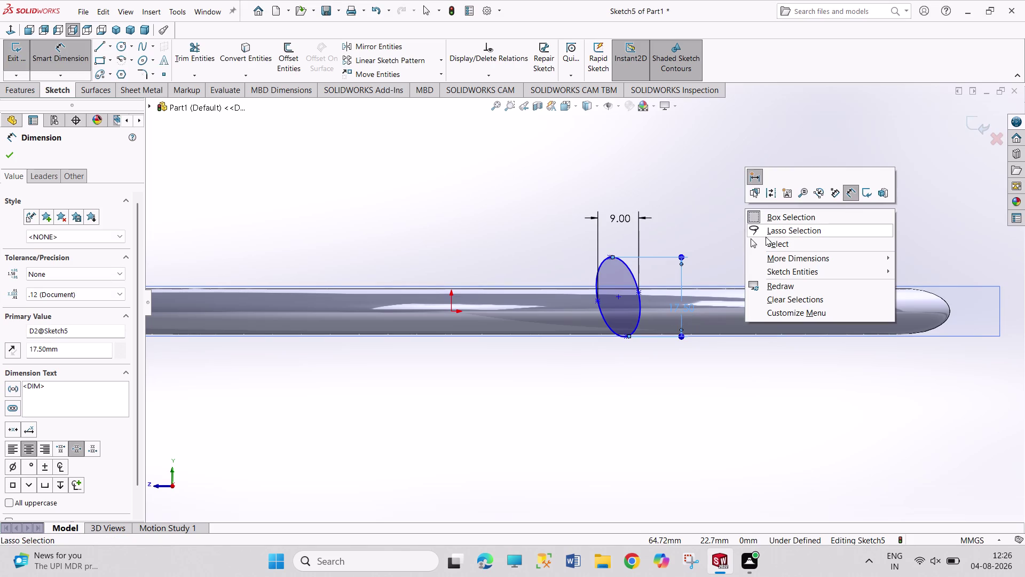
right_click(765, 237)
click(773, 243)
right_click(772, 243)
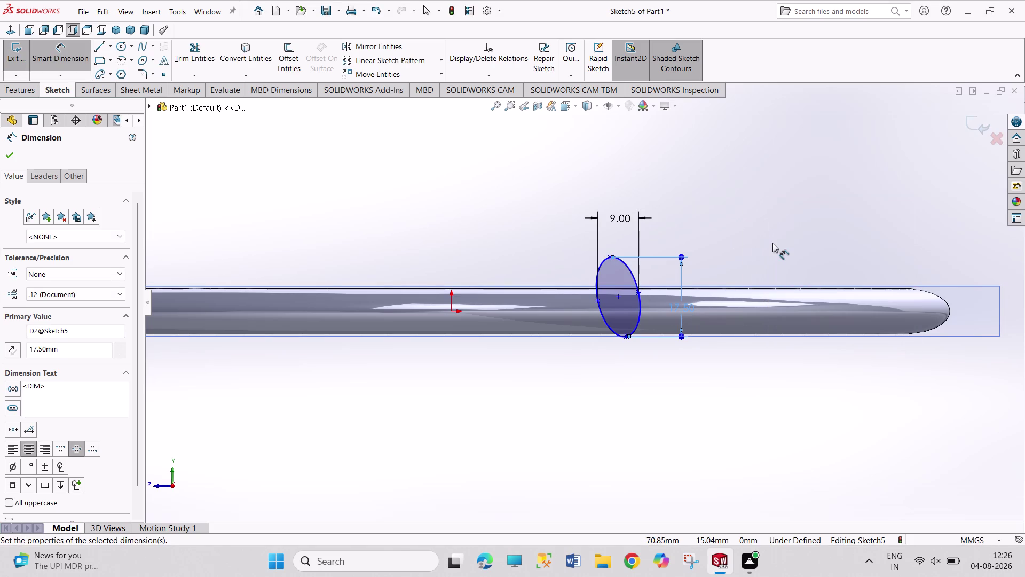
click(800, 275)
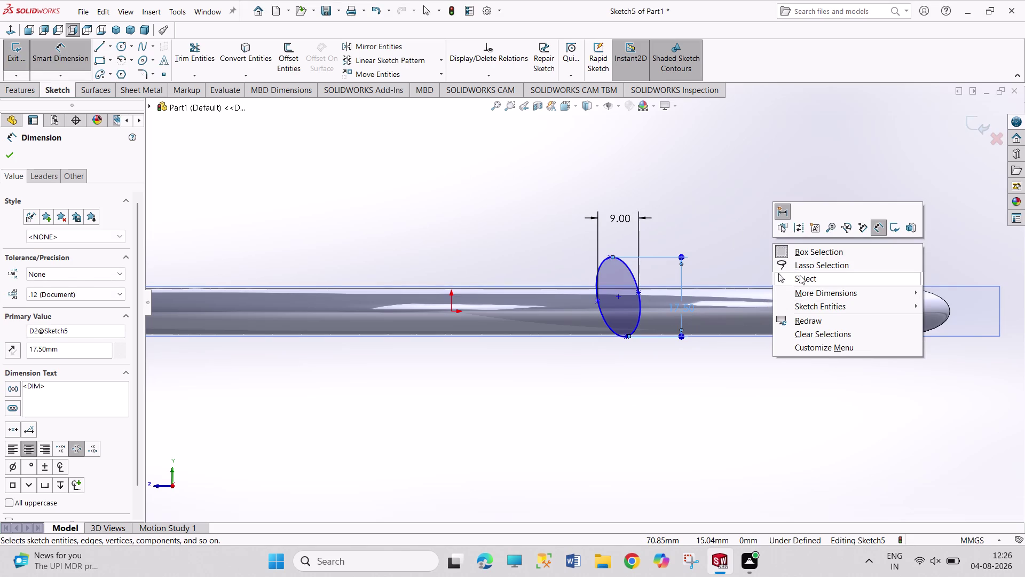
Make the ellipse centre and side points horizontal.
click(611, 255)
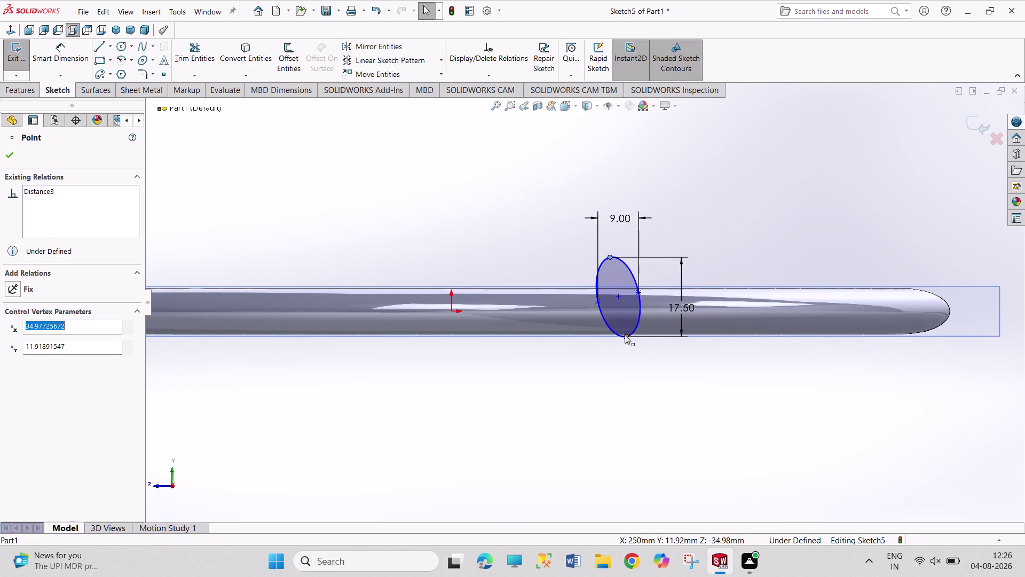
click(626, 336)
click(618, 296)
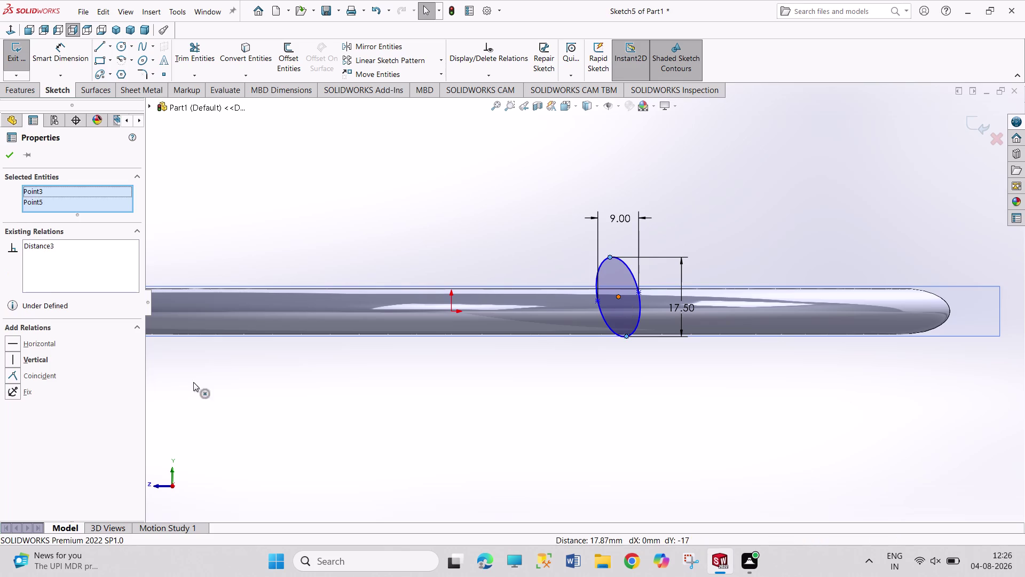
click(34, 367)
click(345, 434)
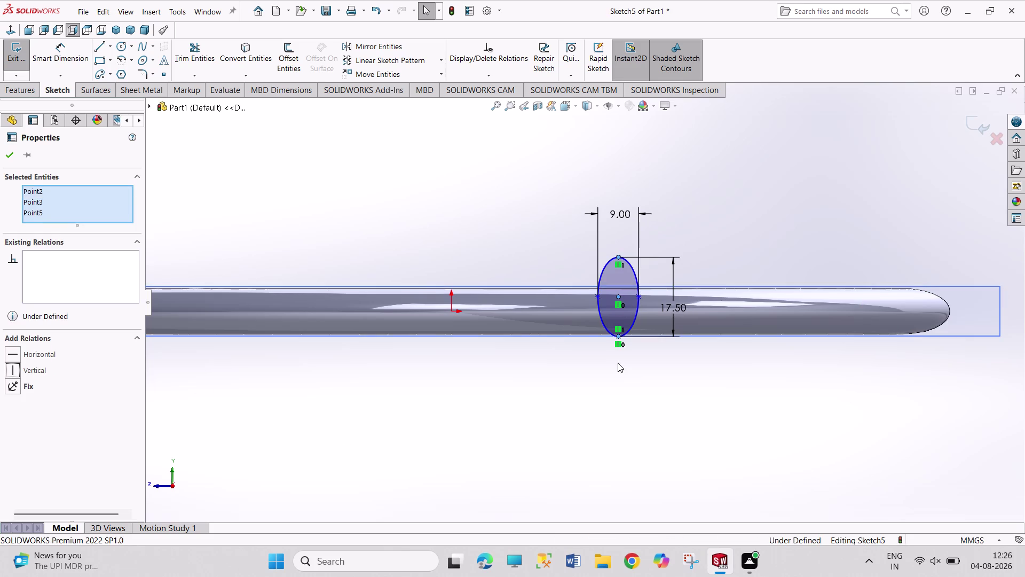
click(596, 299)
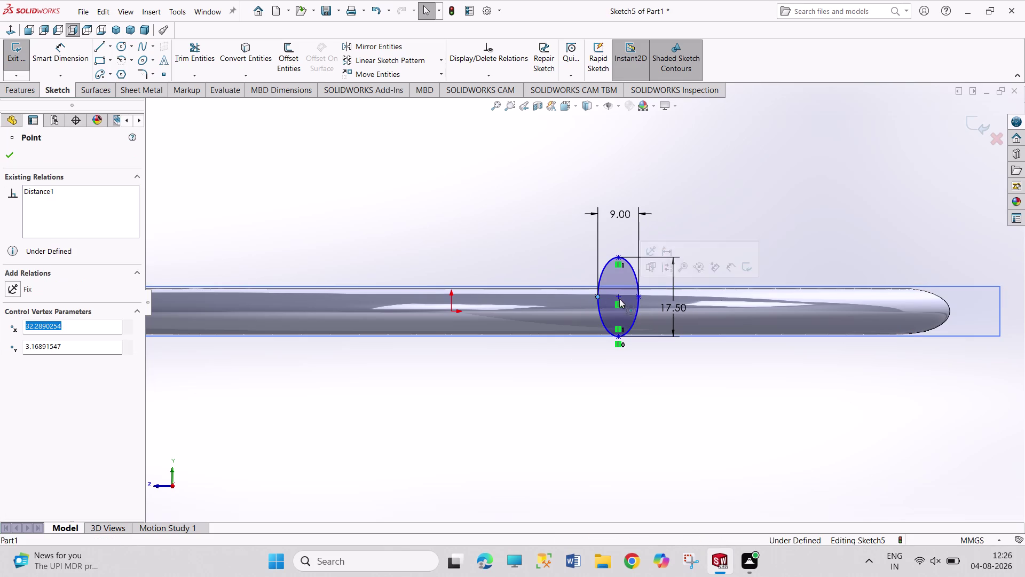
click(620, 295)
click(639, 295)
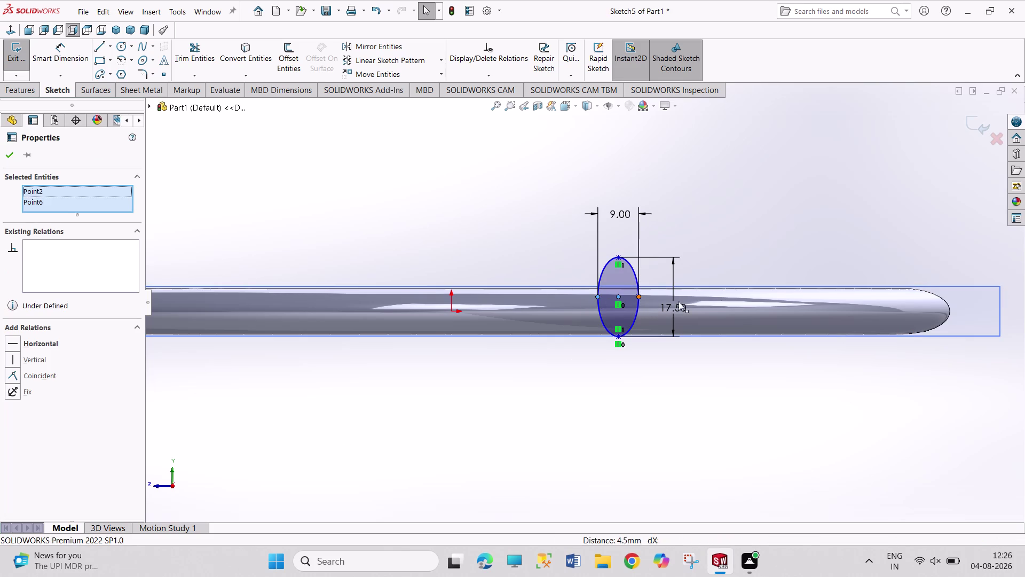
click(668, 248)
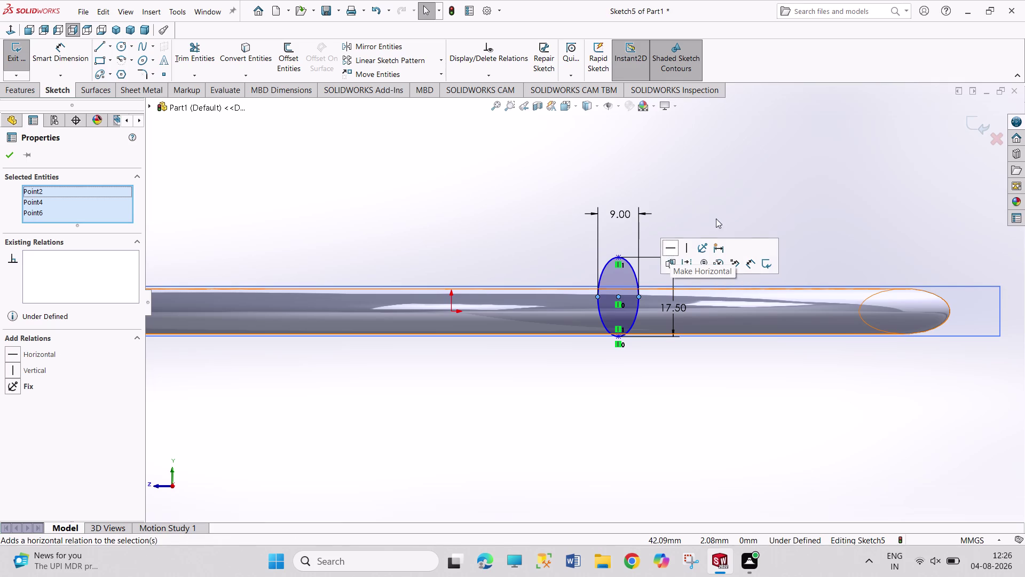
click(737, 196)
click(619, 297)
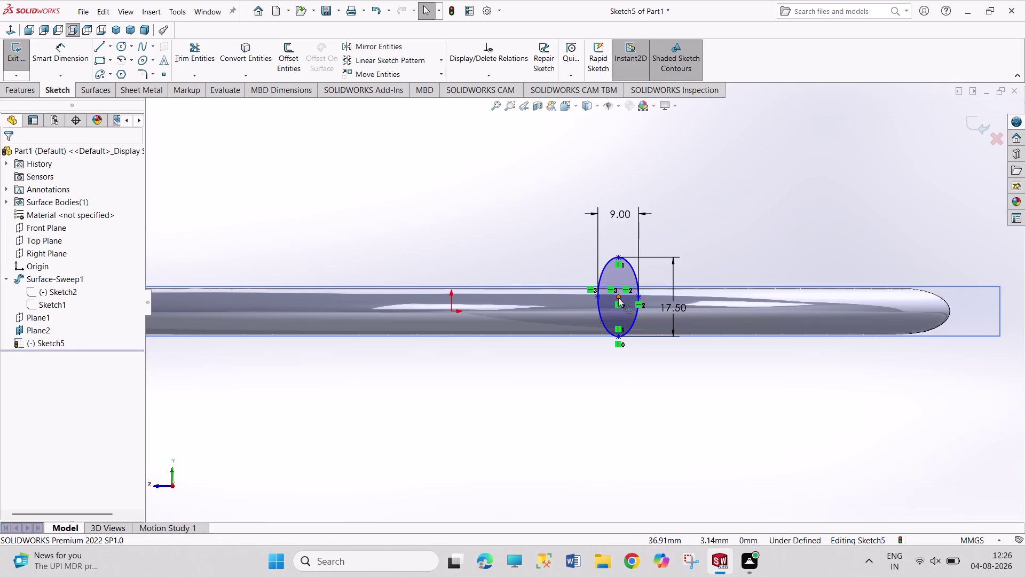
Align the ellipse centre horizontally with the origin.
click(452, 311)
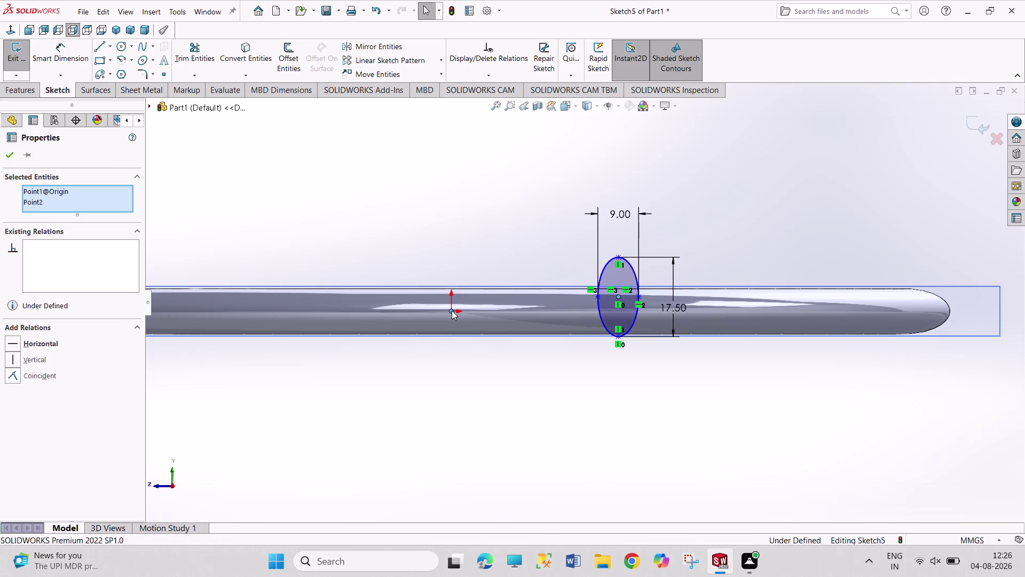
click(483, 260)
click(511, 215)
right_drag(513, 226, 521, 171)
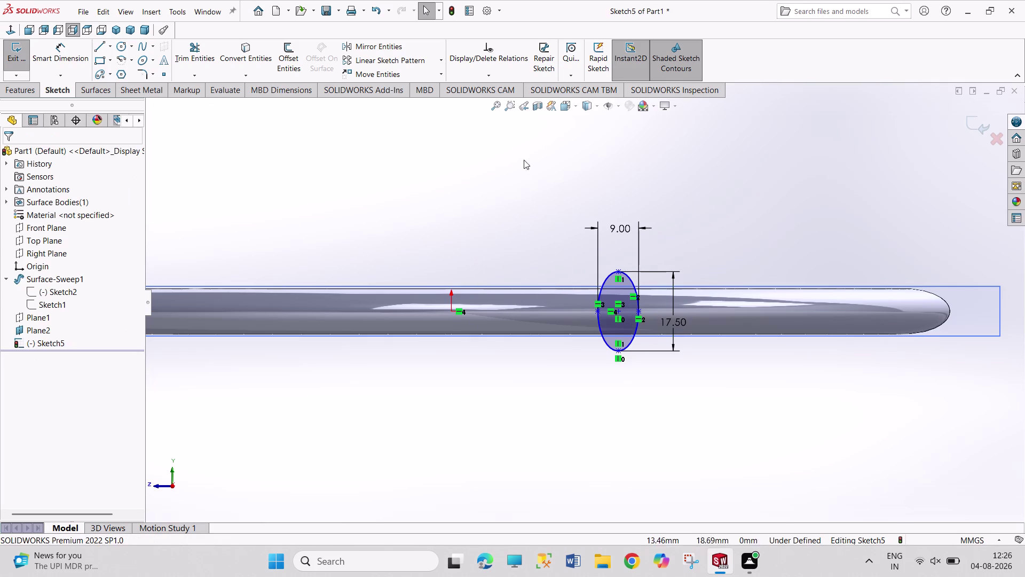
right_drag(521, 172, 532, 145)
right_drag(513, 254, 518, 129)
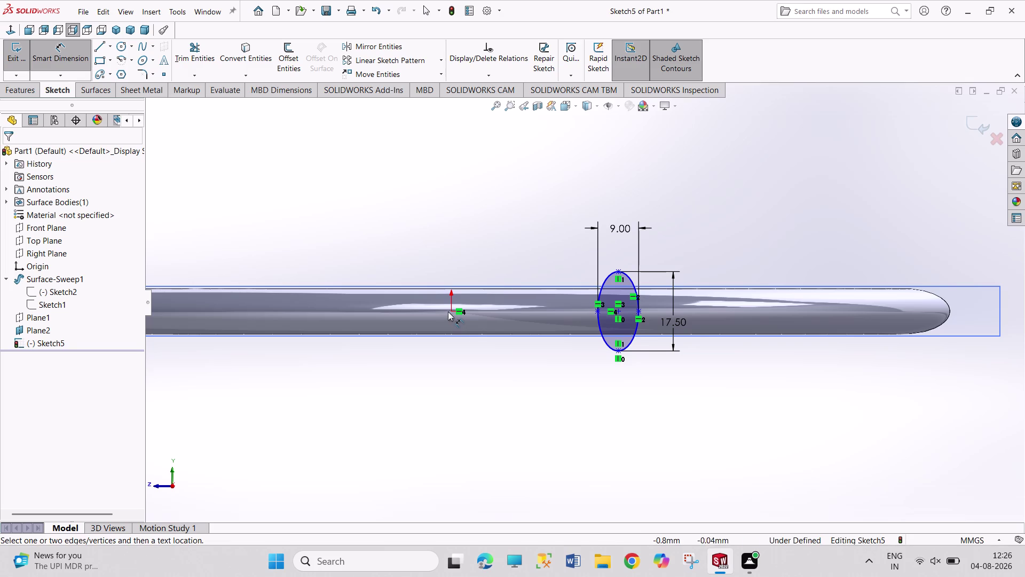
Dimension the origin-to-centre distance as 33.5/2 (16.75 mm) and exit the sketch.
click(451, 313)
click(620, 311)
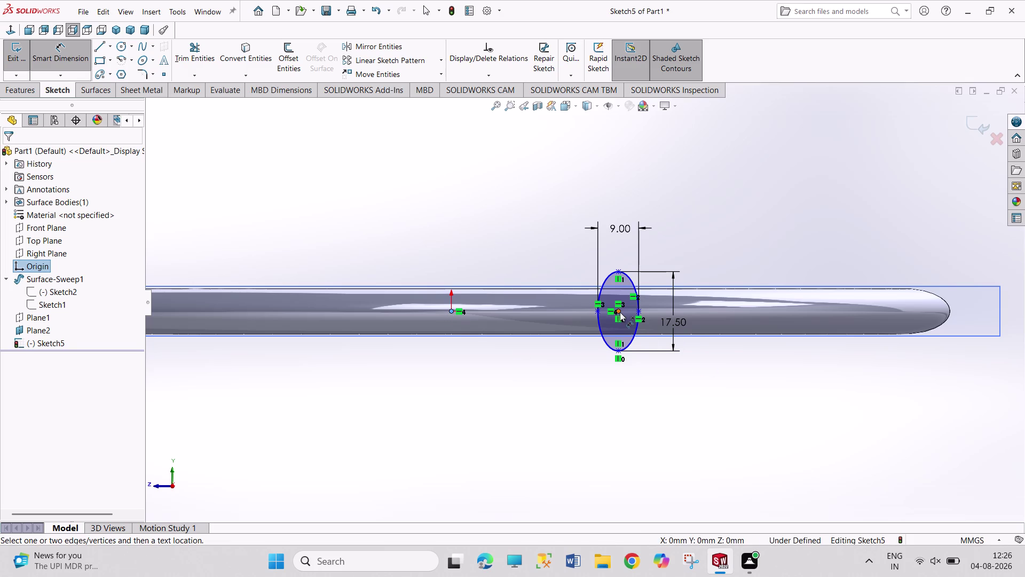
click(548, 373)
text(33)
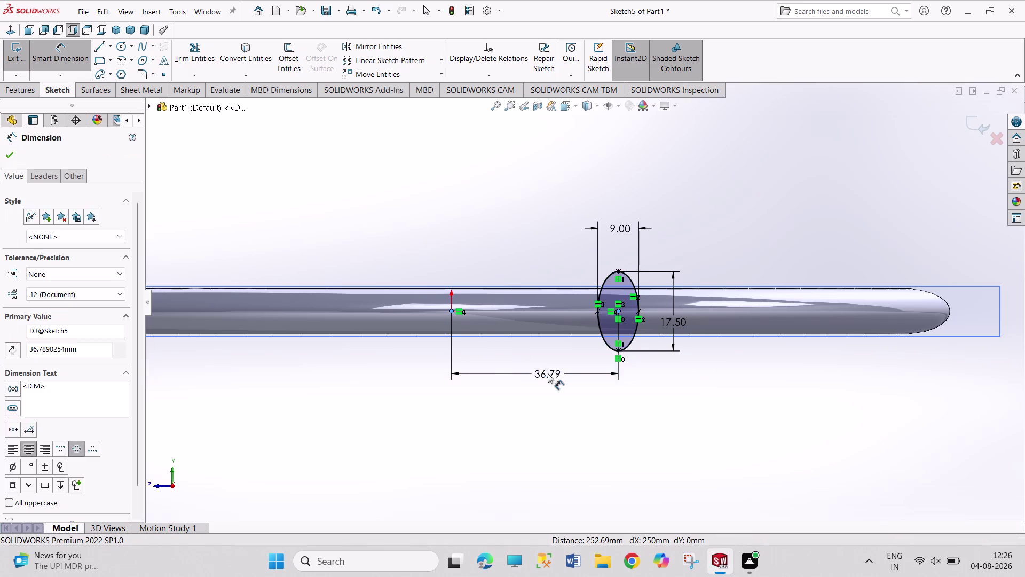
text(.5/2)
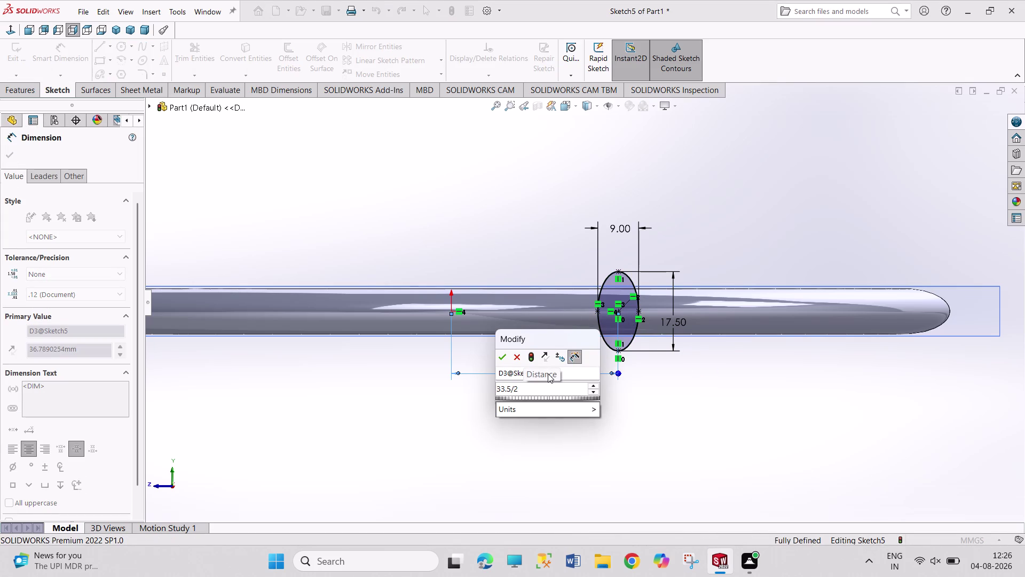
key(Return)
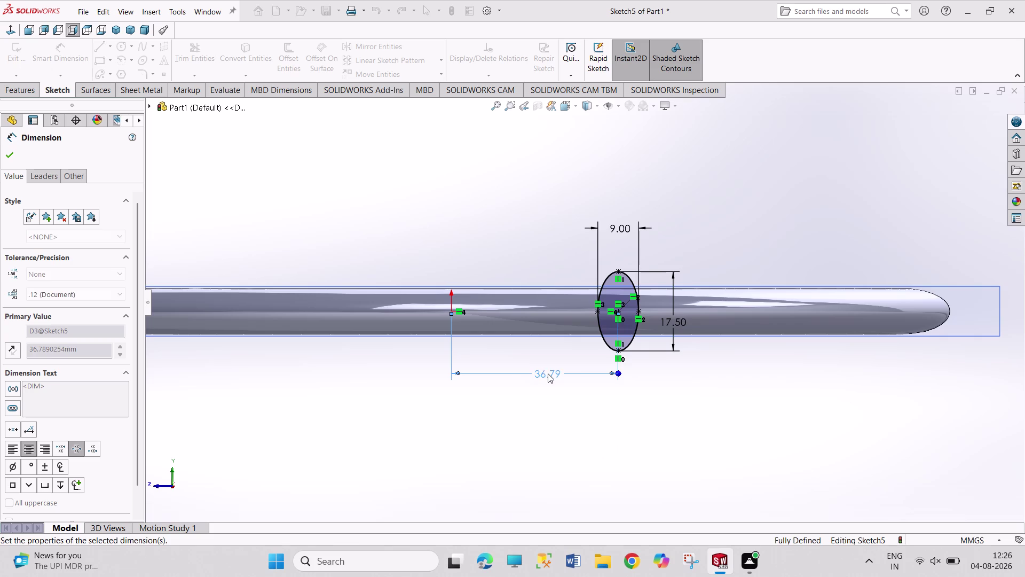
right_click(559, 177)
click(576, 210)
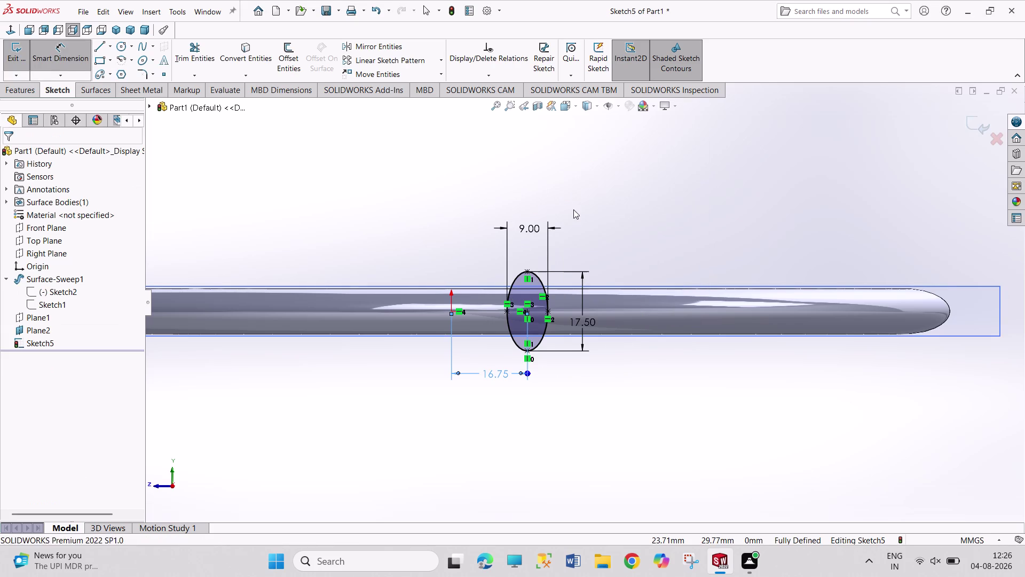
click(19, 59)
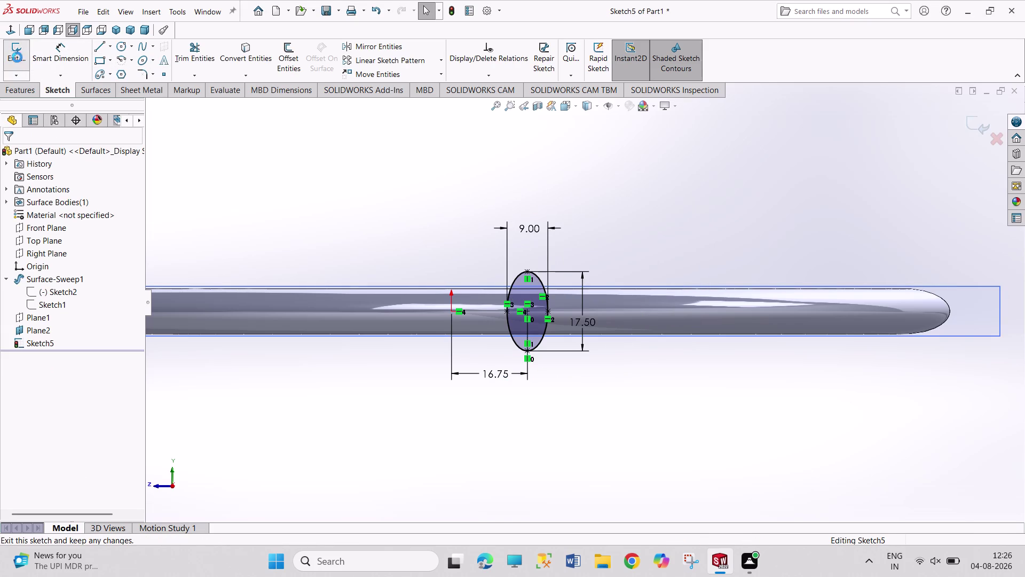
click(116, 27)
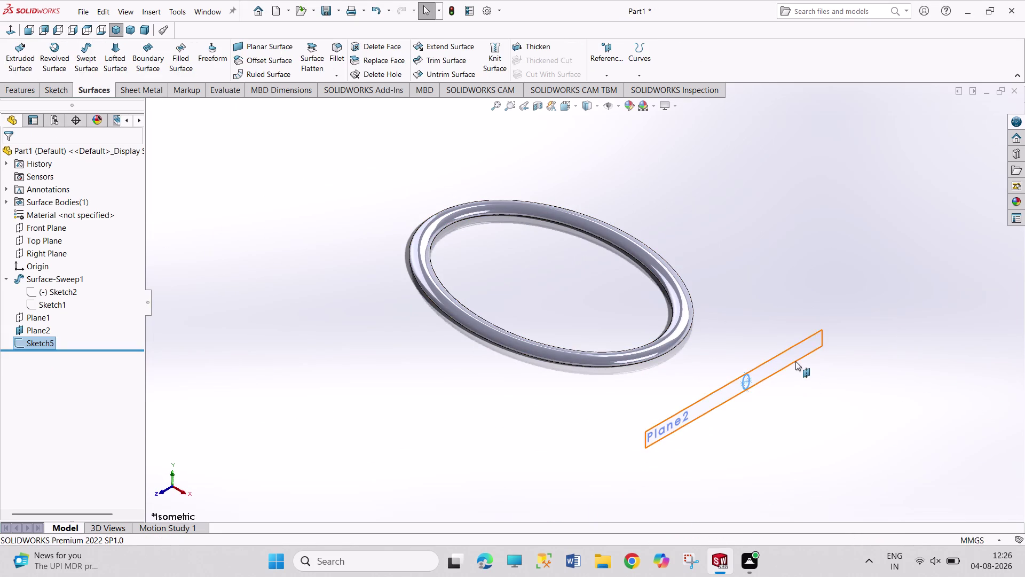
Open Sketch6 on Top Plane and select the Circle tool.
scroll(down, 3)
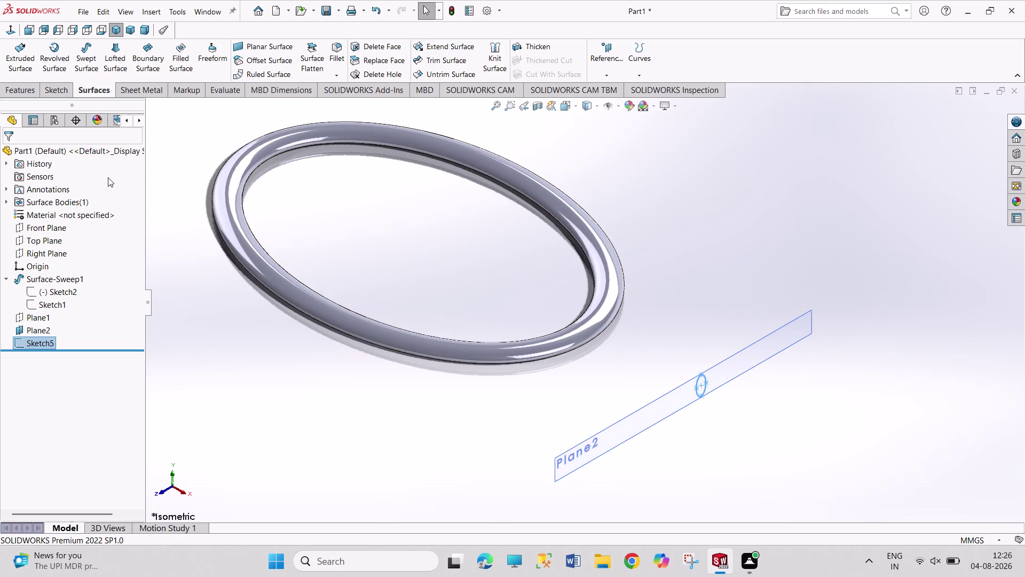
click(53, 240)
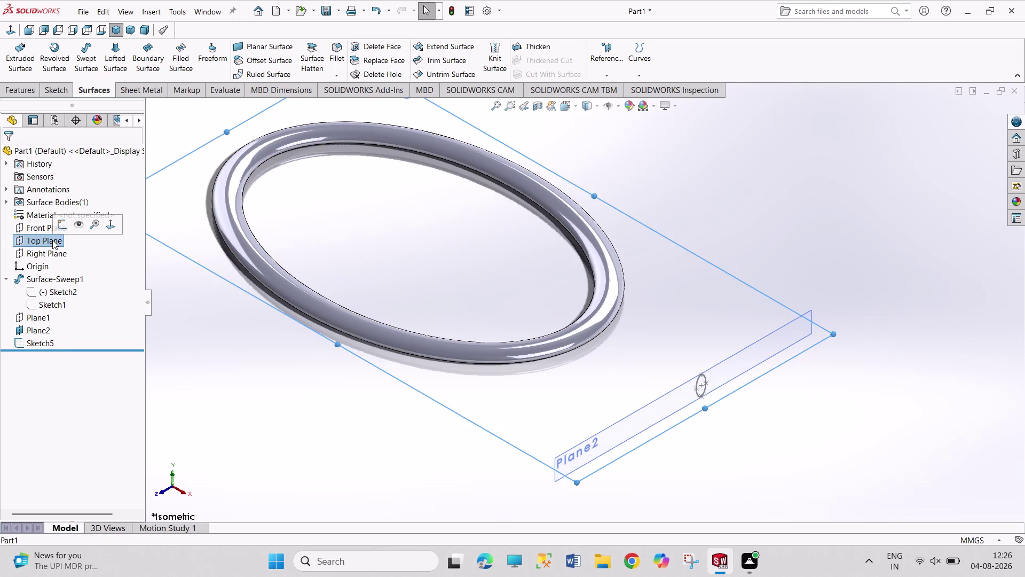
click(61, 231)
scroll(down, 3)
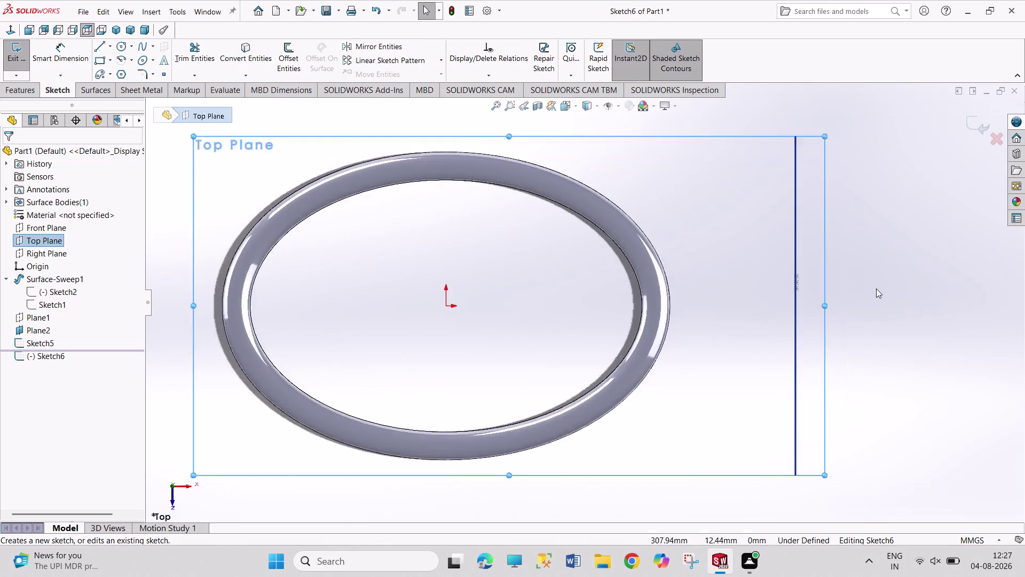
scroll(down, 3)
click(35, 324)
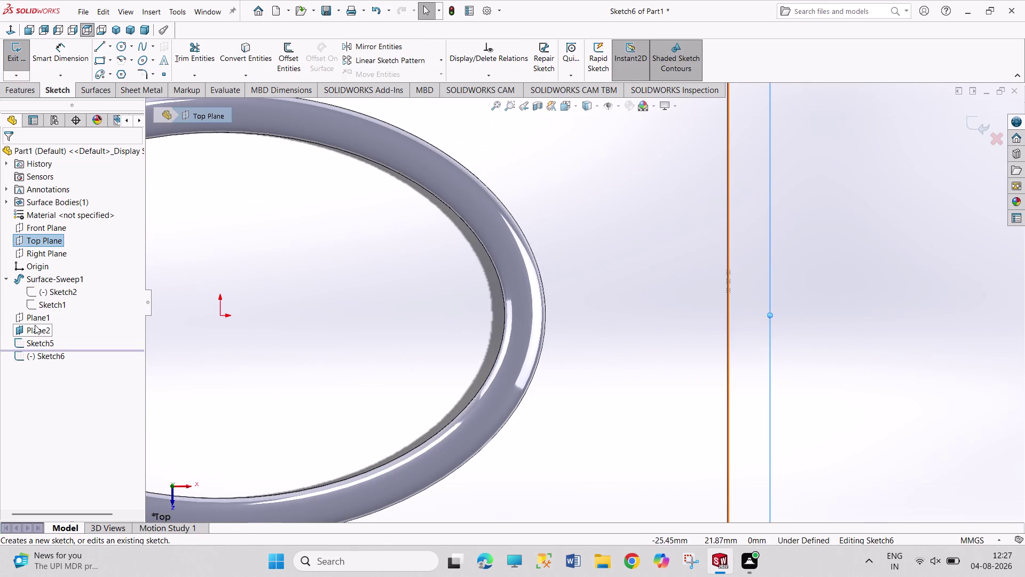
click(68, 312)
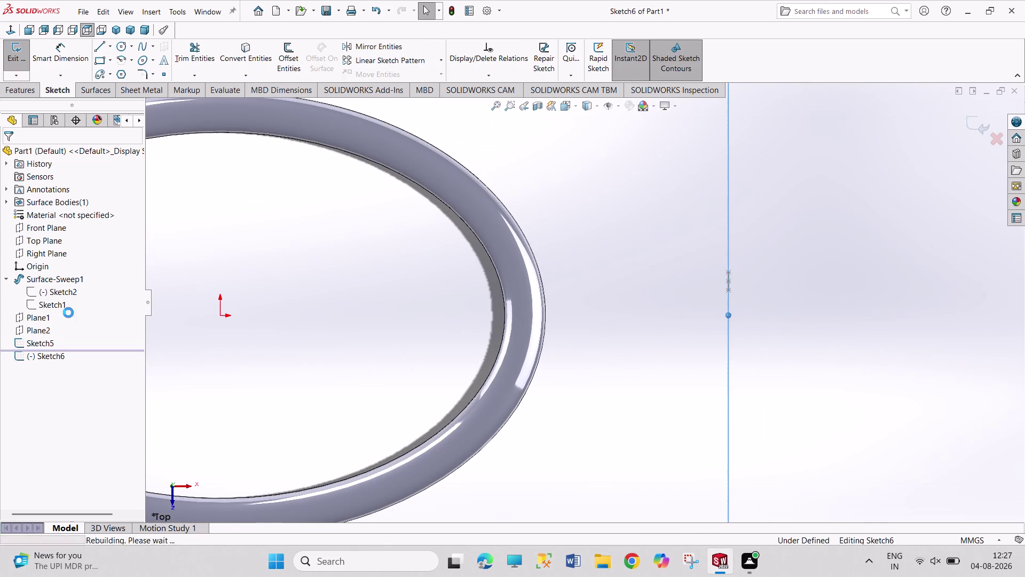
scroll(down, 3)
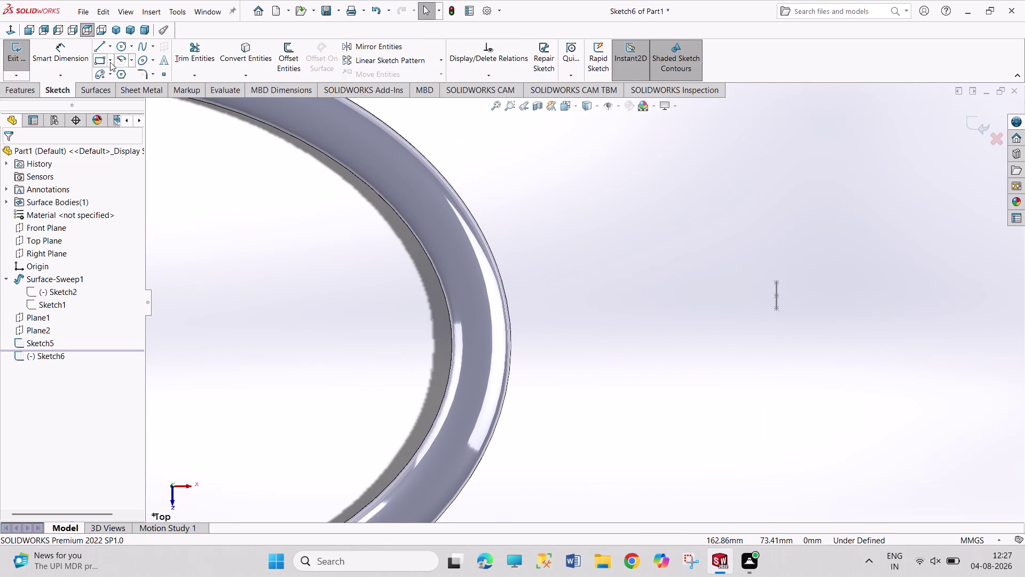
click(120, 47)
click(607, 165)
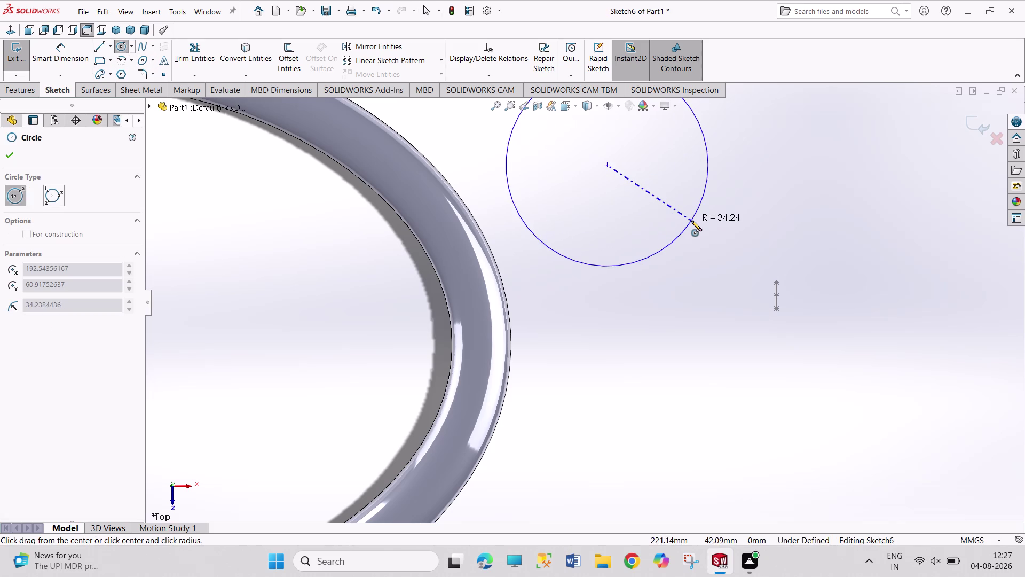
Place a circle of about 68.48 mm diameter beside the ring.
click(692, 220)
right_click(724, 204)
click(732, 209)
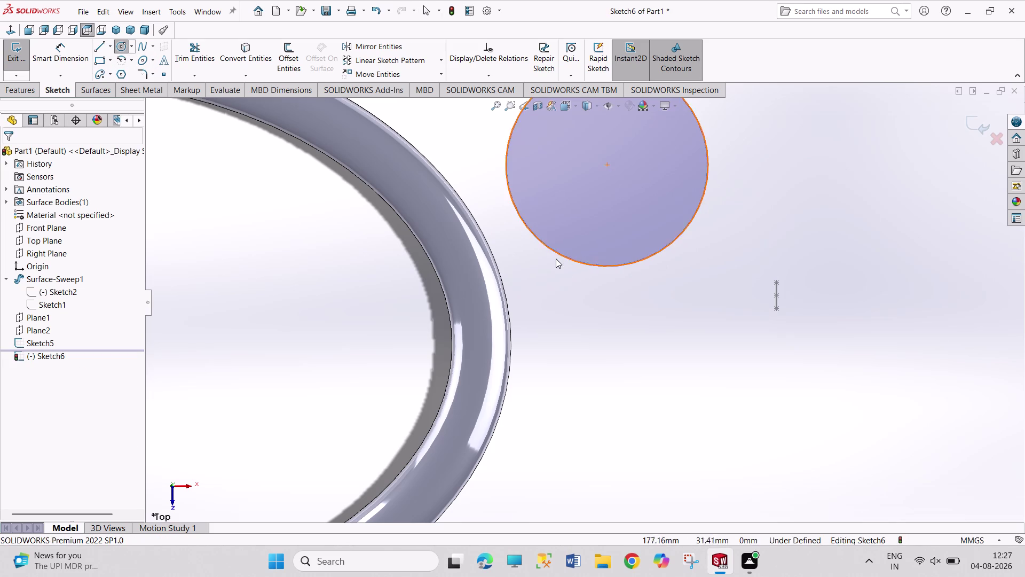
click(555, 252)
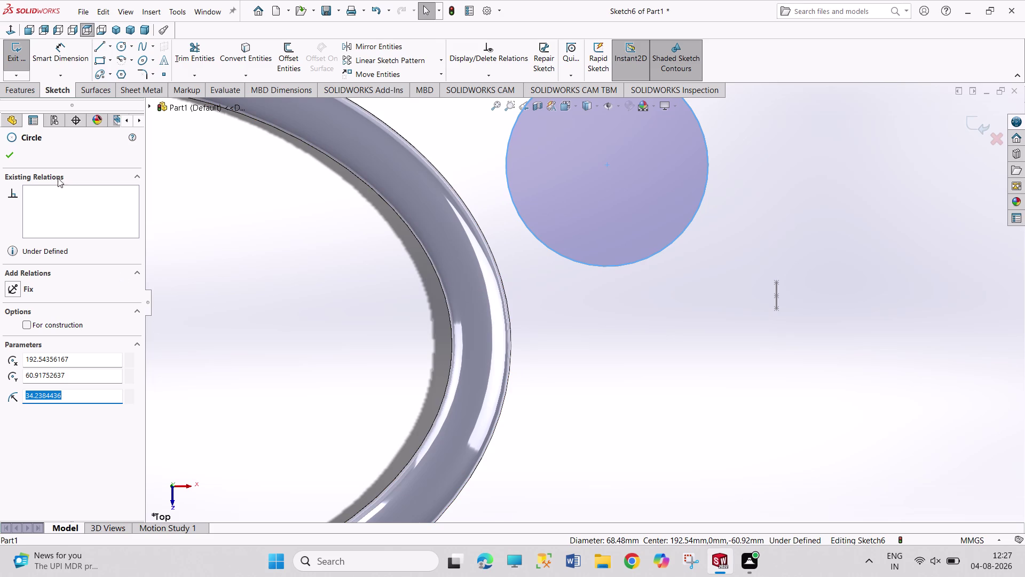
key(Escape)
key(Escape)
key(Escape)
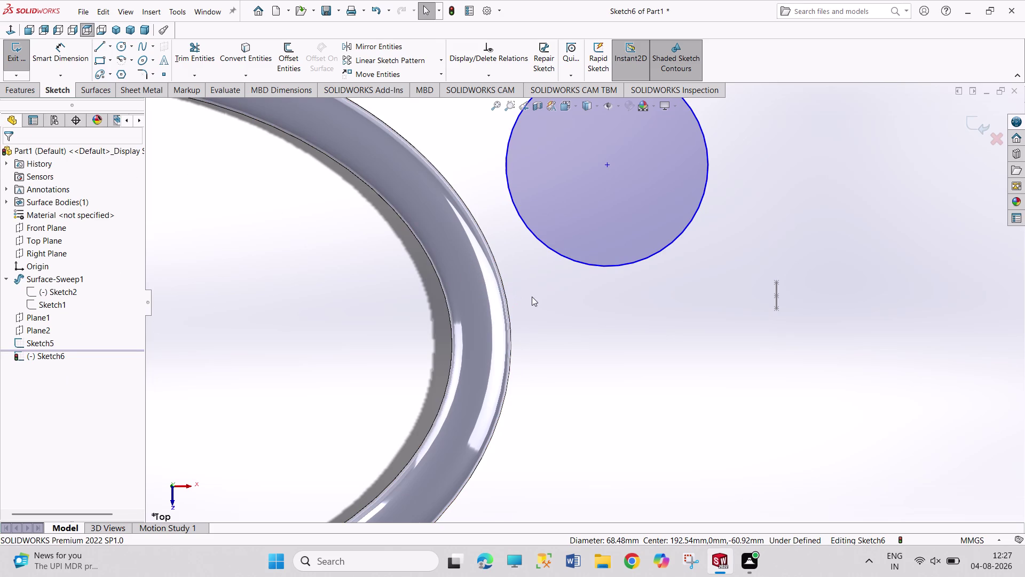
middle_drag(524, 296, 443, 271)
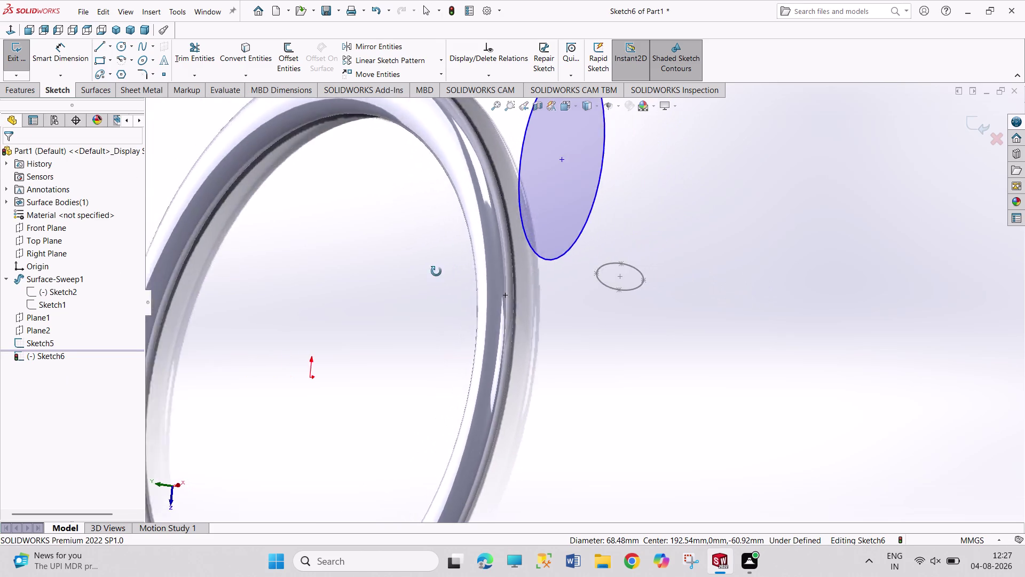
middle_drag(443, 271, 426, 273)
click(505, 315)
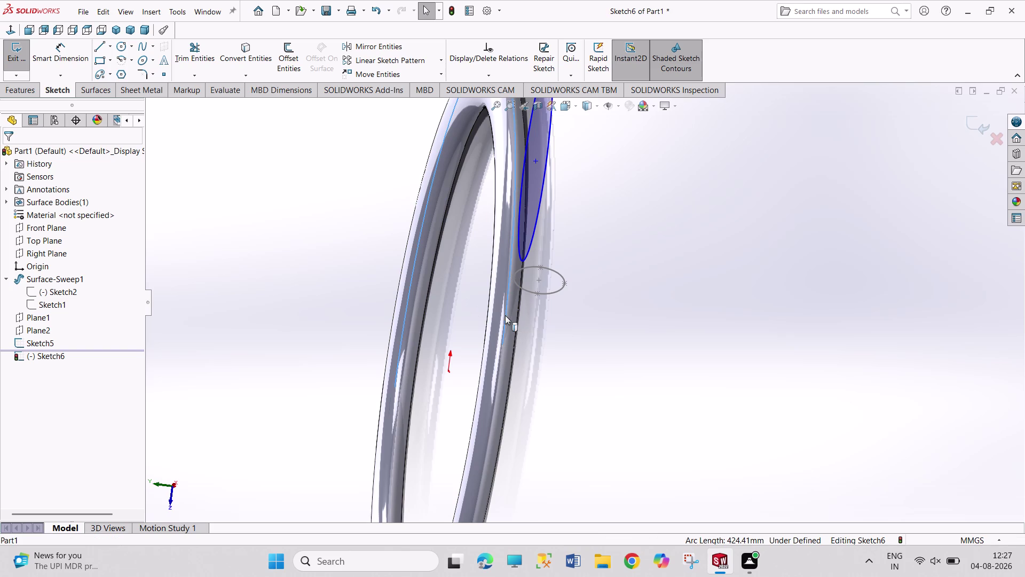
middle_drag(436, 283, 477, 302)
scroll(up, 3)
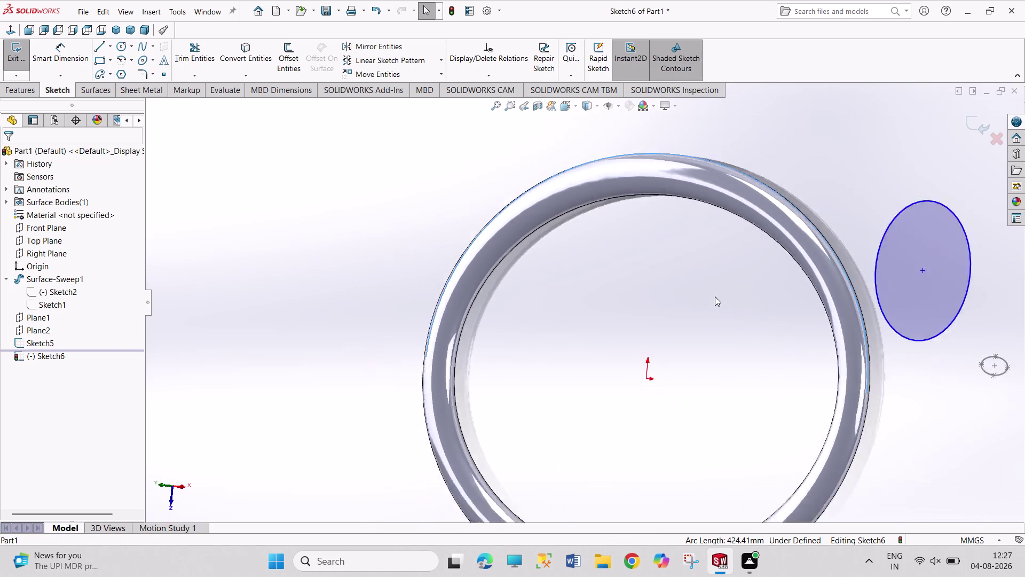
scroll(up, 3)
scroll(up, 3)
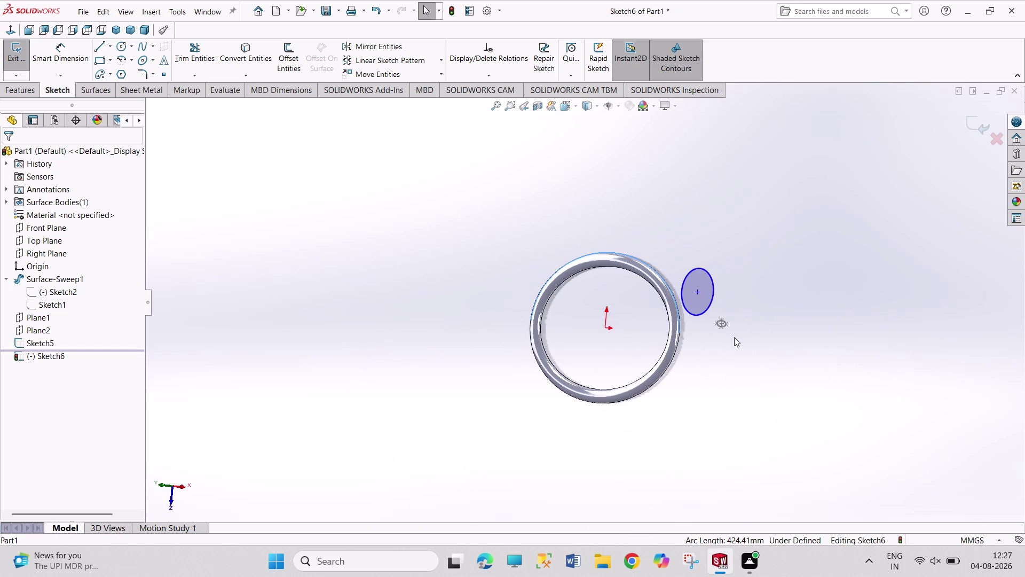
middle_drag(635, 315, 673, 318)
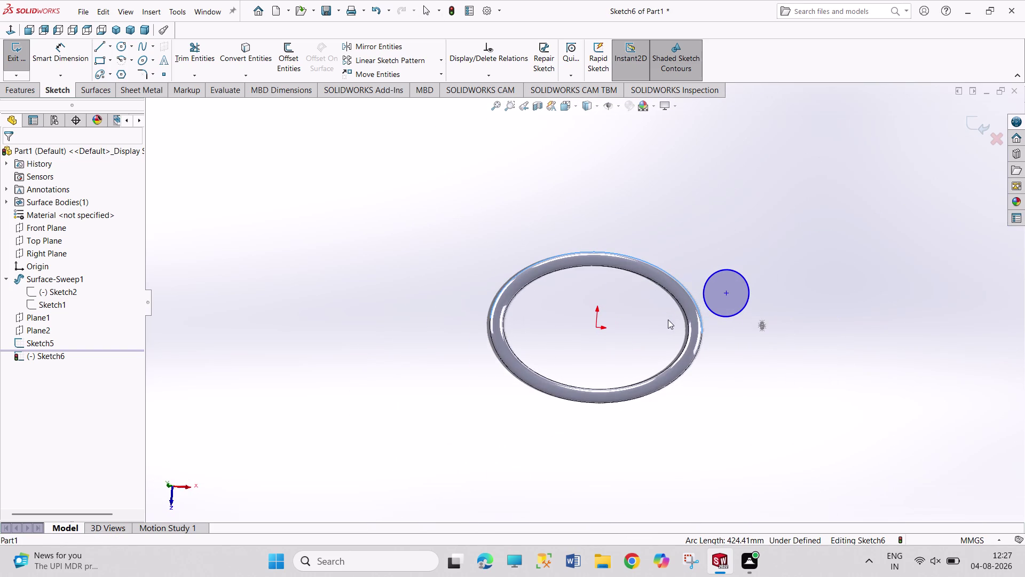
click(682, 293)
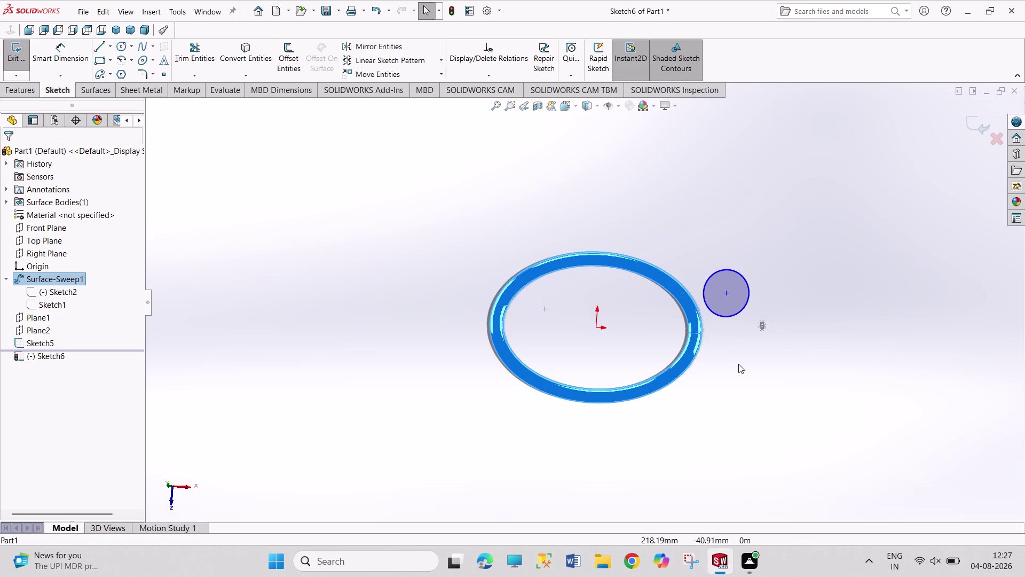
key(Escape)
key(Escape)
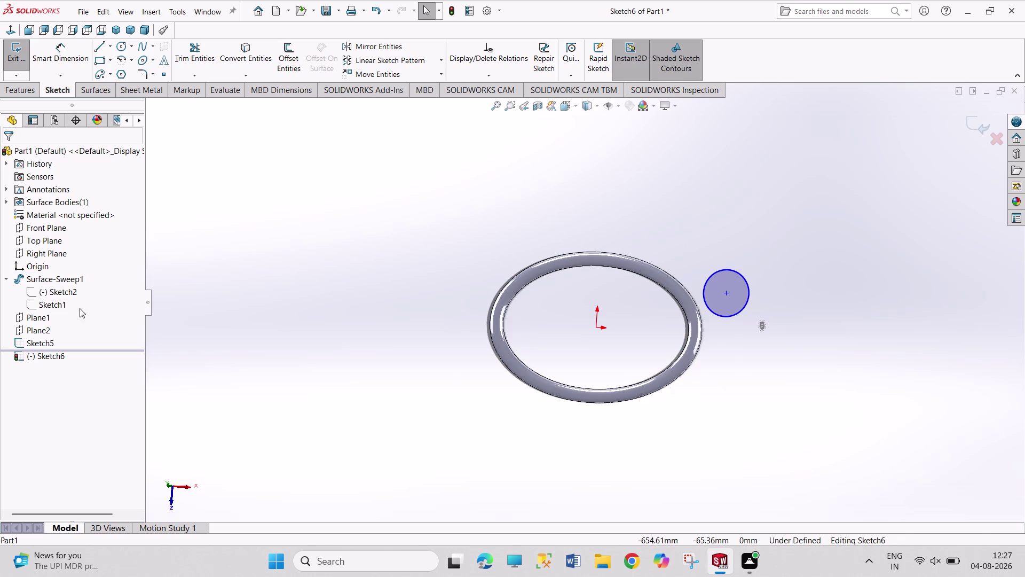
click(48, 277)
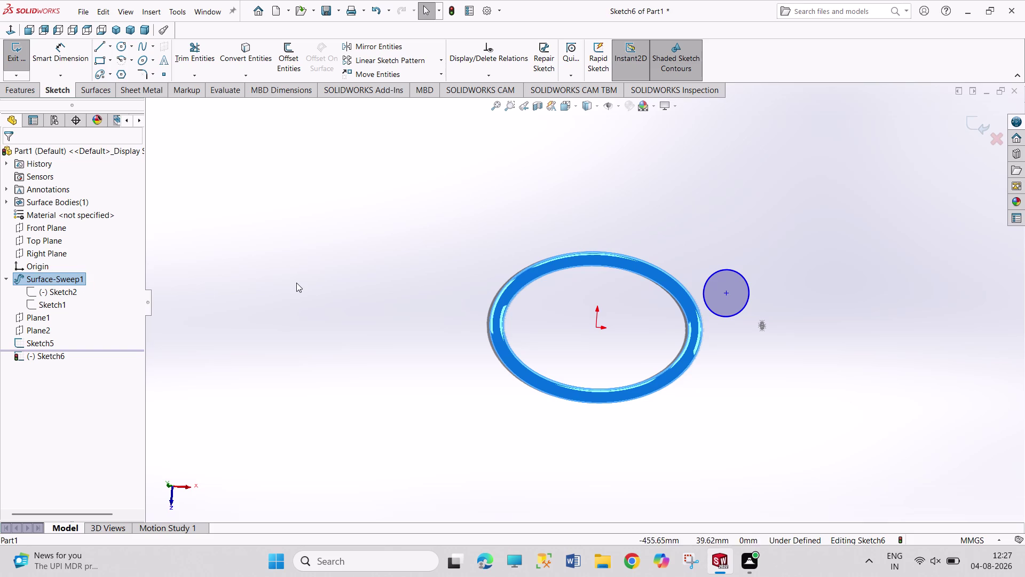
click(297, 282)
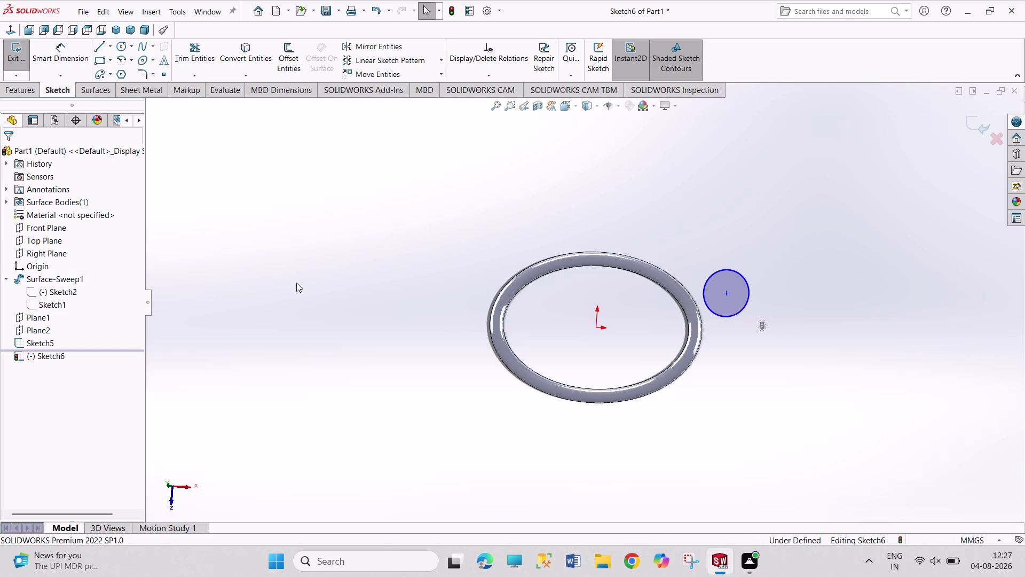
click(688, 296)
click(616, 320)
Zoom in and try selecting the ring's outer edge curve and surface.
scroll(down, 3)
scroll(down, 3)
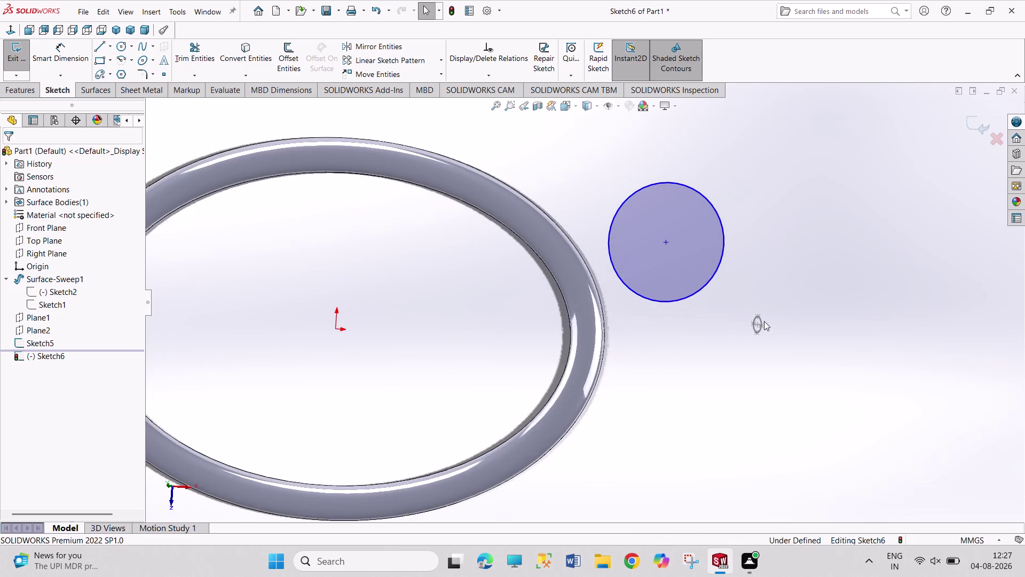
scroll(down, 3)
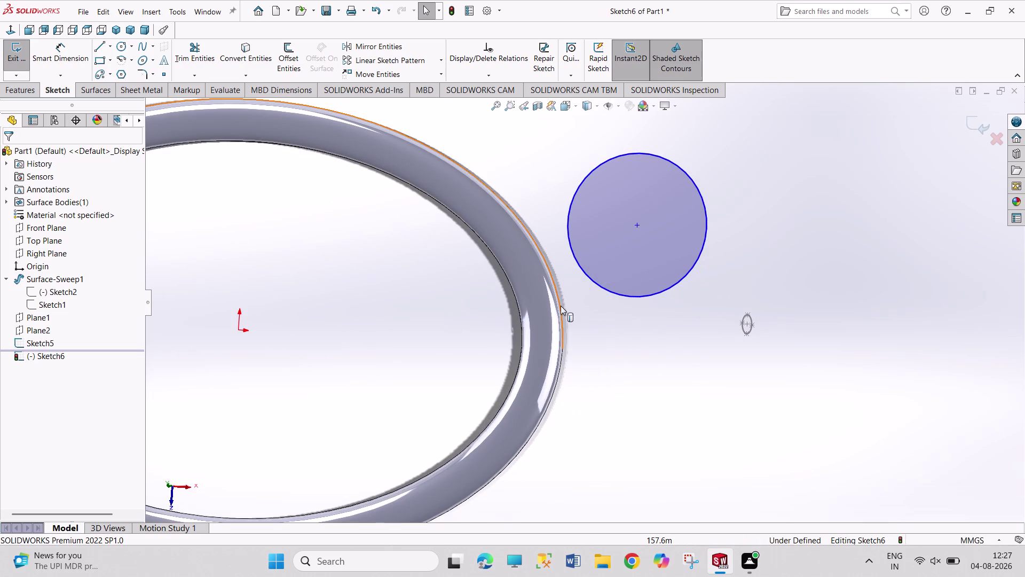
click(560, 306)
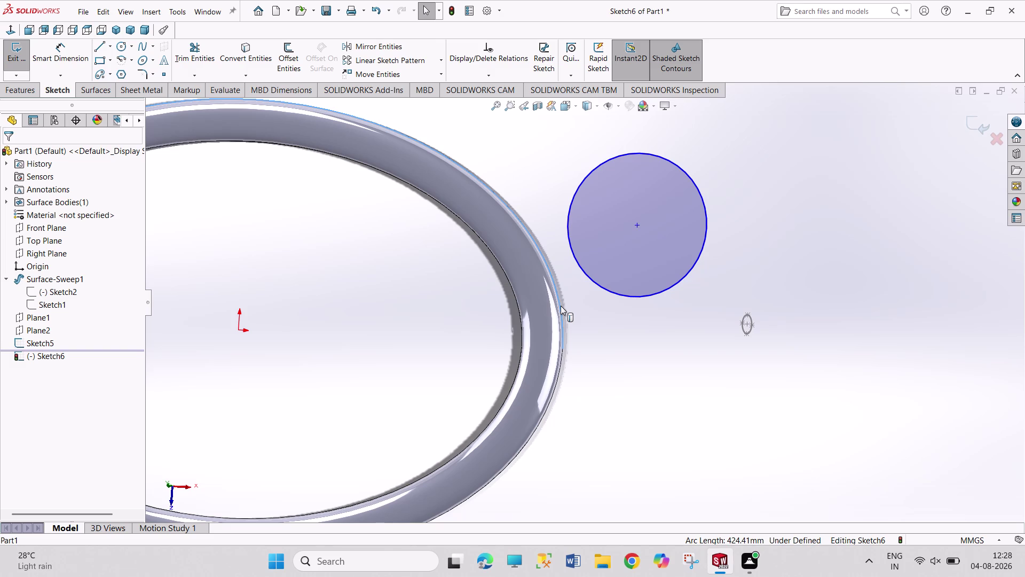
click(405, 343)
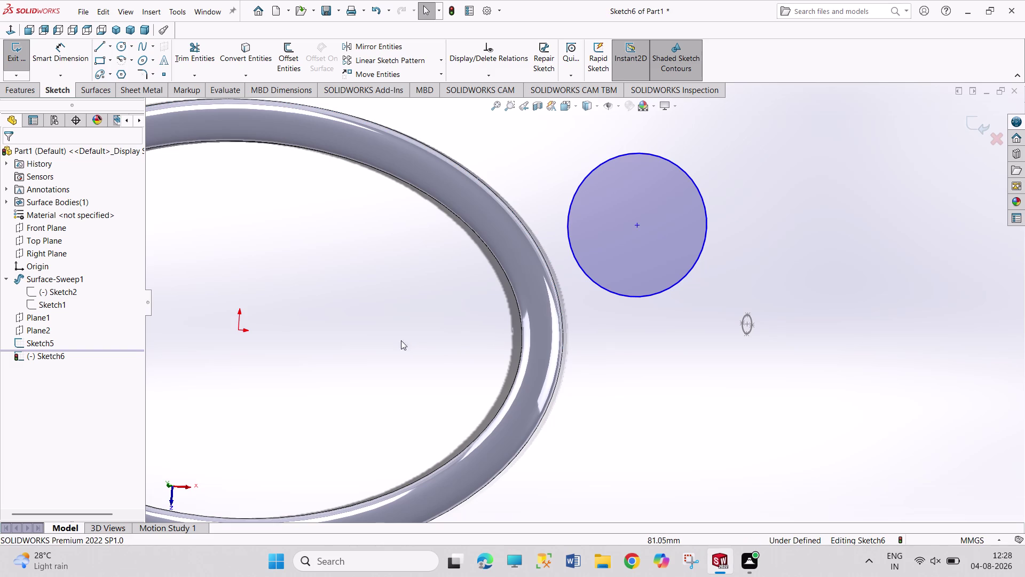
click(444, 191)
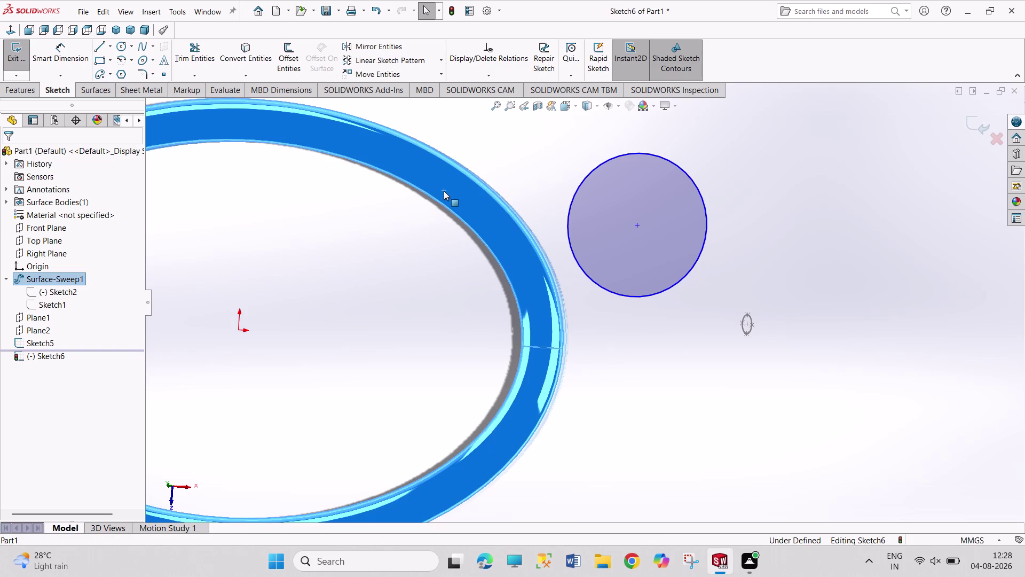
right_click(444, 190)
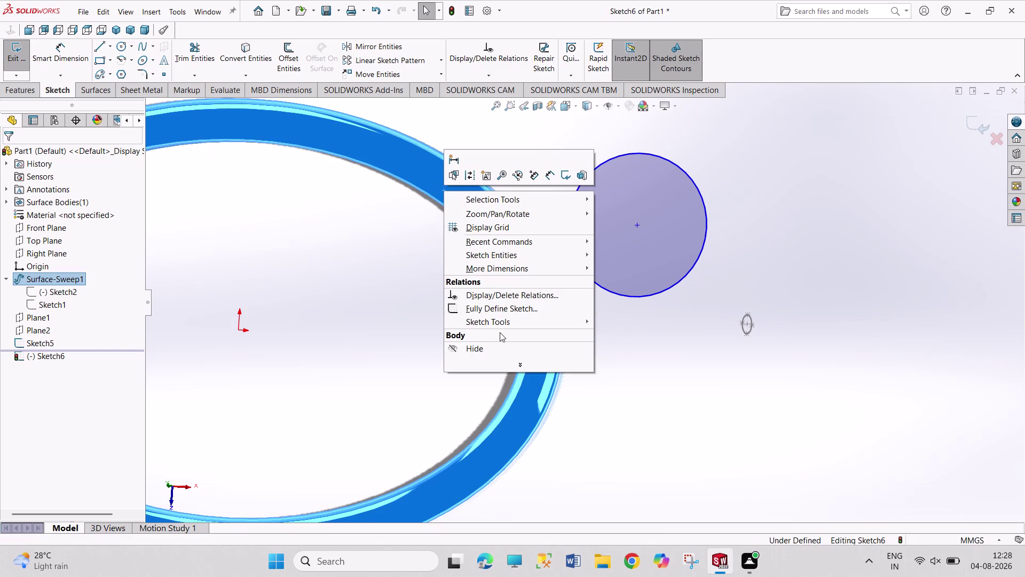
click(397, 266)
drag(395, 249, 413, 306)
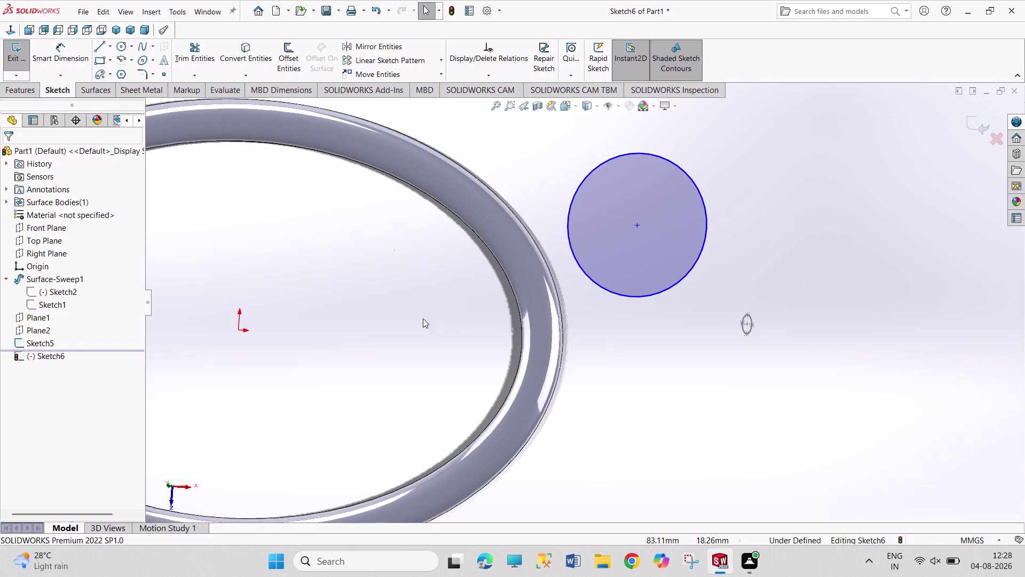
drag(412, 306, 460, 331)
drag(365, 266, 432, 347)
drag(346, 278, 400, 339)
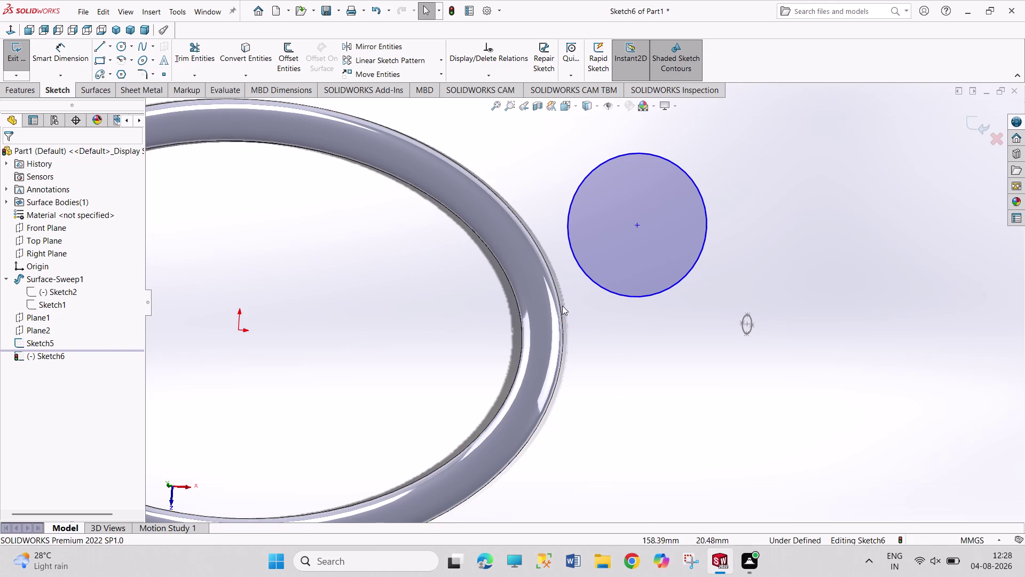
click(561, 303)
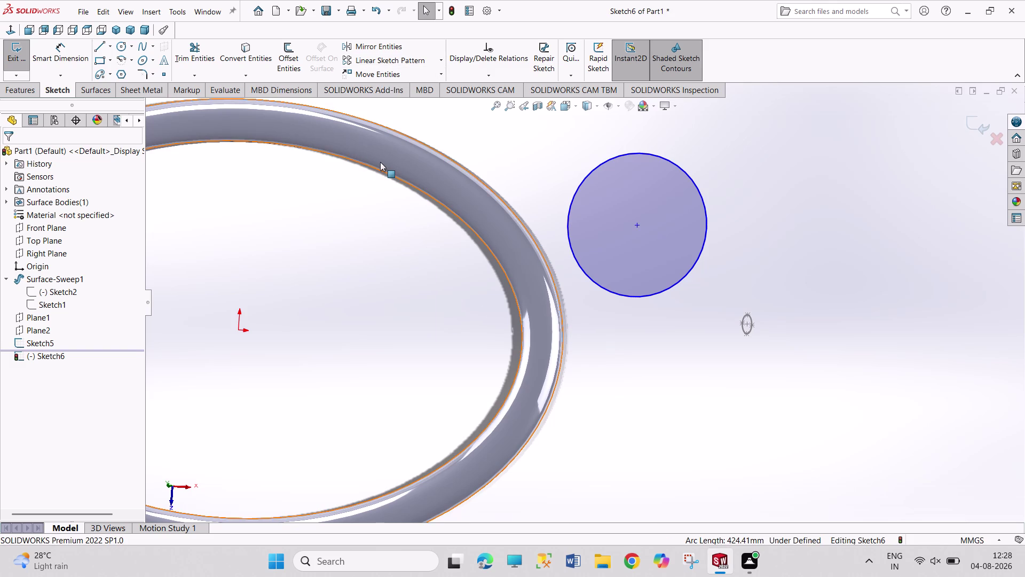
Select the small circle together with the ring's outer edge (Arc1 and Spline2).
click(363, 223)
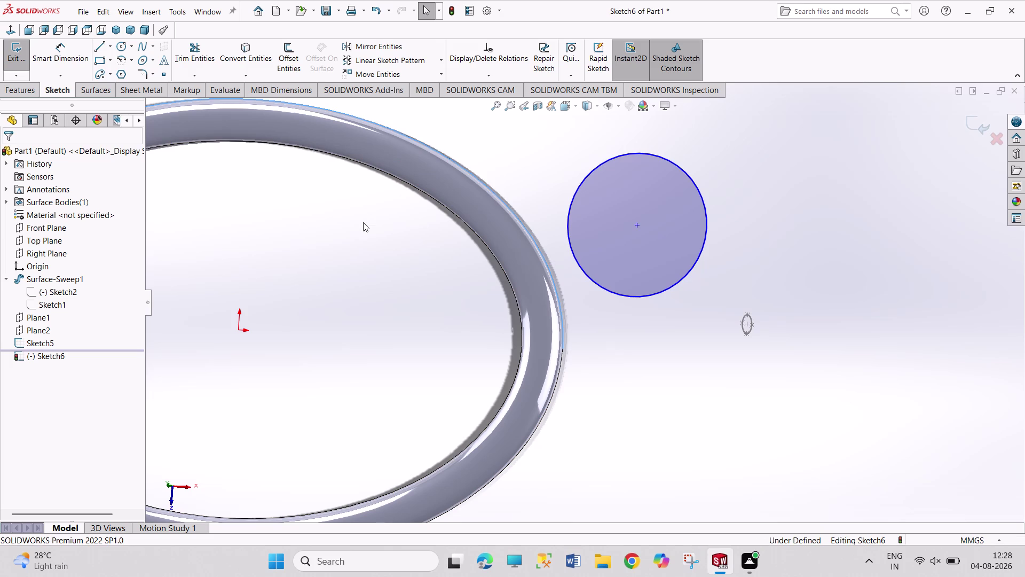
click(471, 174)
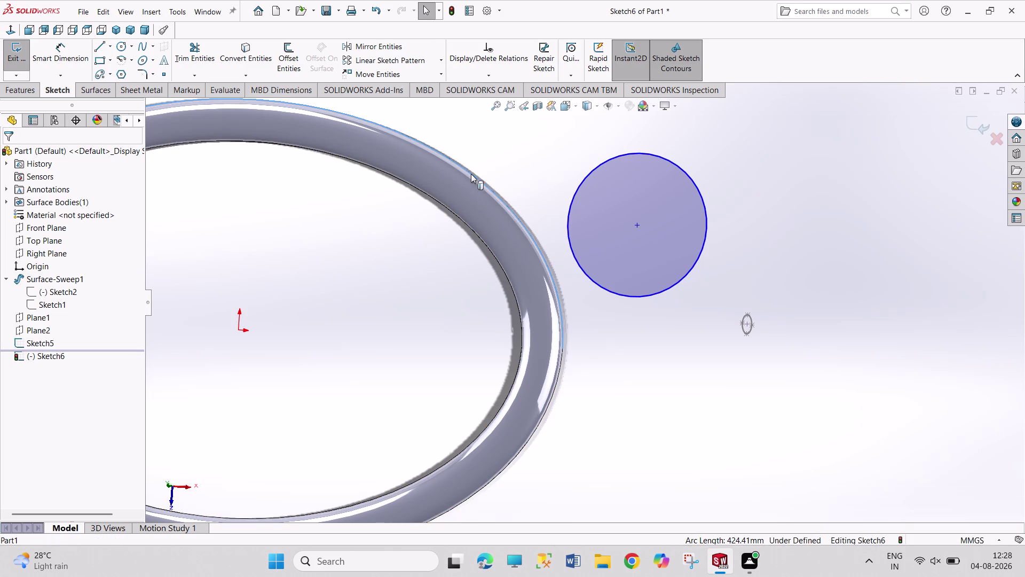
click(246, 58)
click(357, 247)
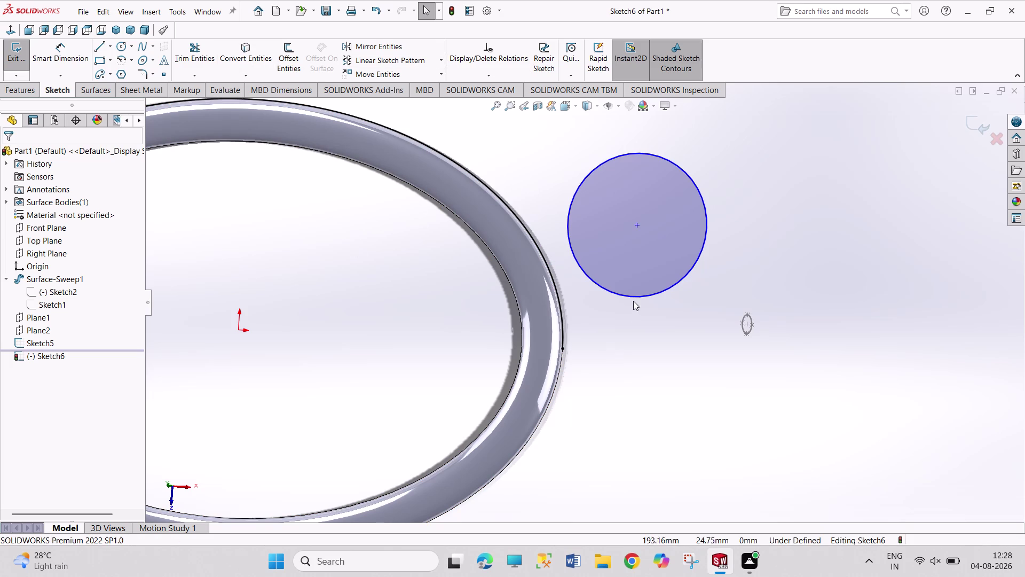
click(633, 296)
click(560, 300)
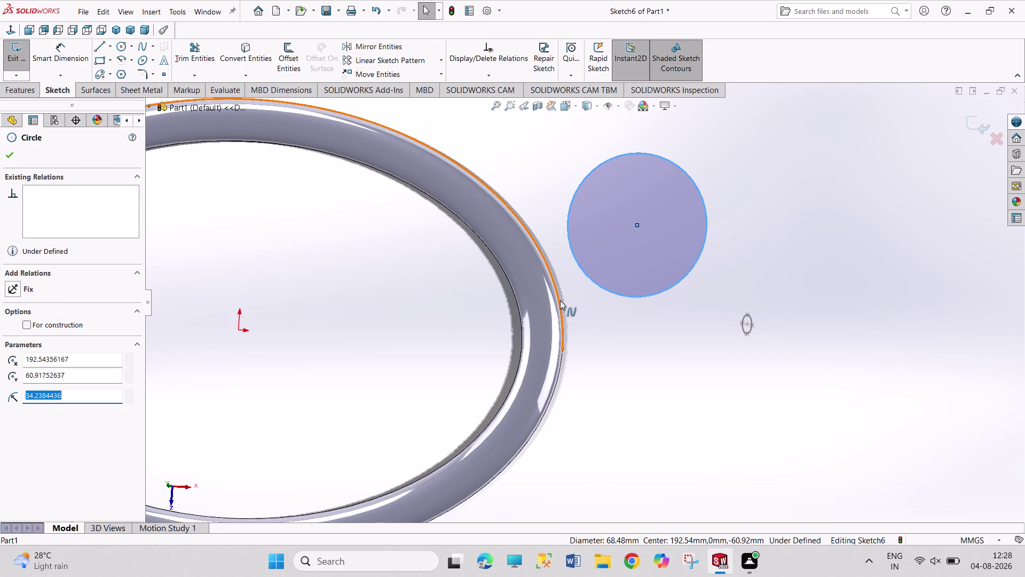
click(586, 255)
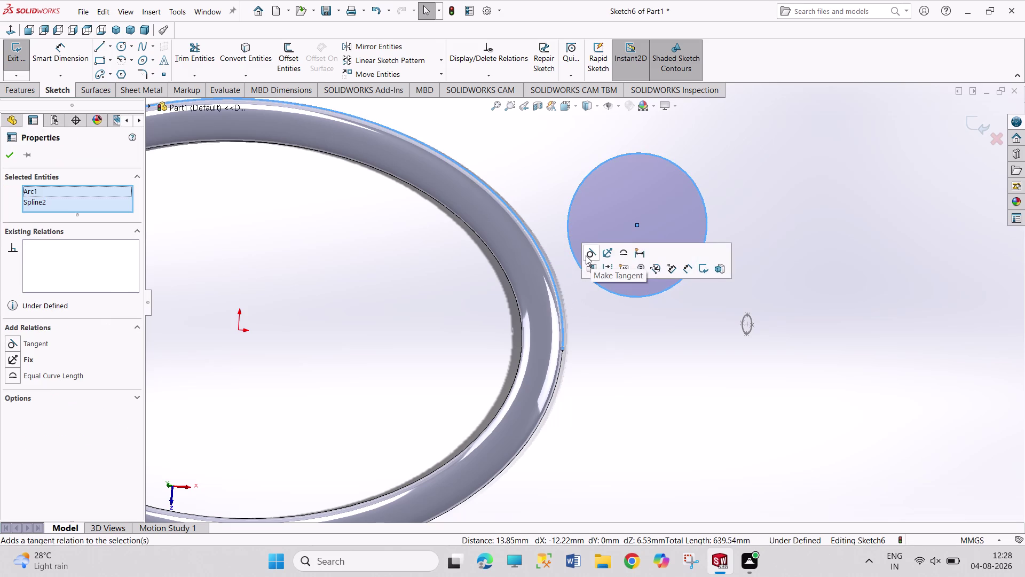
Make the circle tangent to the ring's outer edge.
click(629, 373)
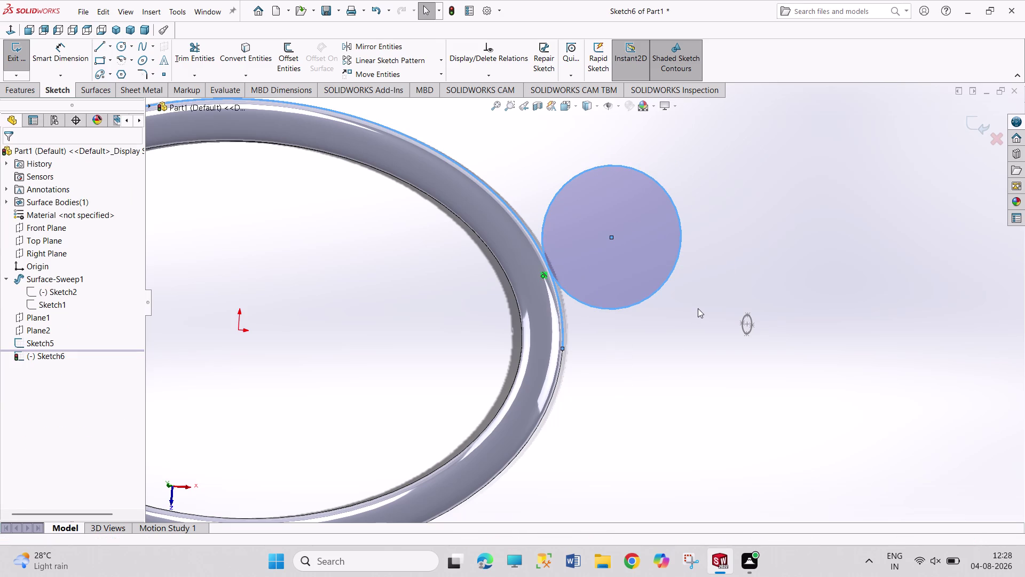
scroll(down, 3)
click(650, 276)
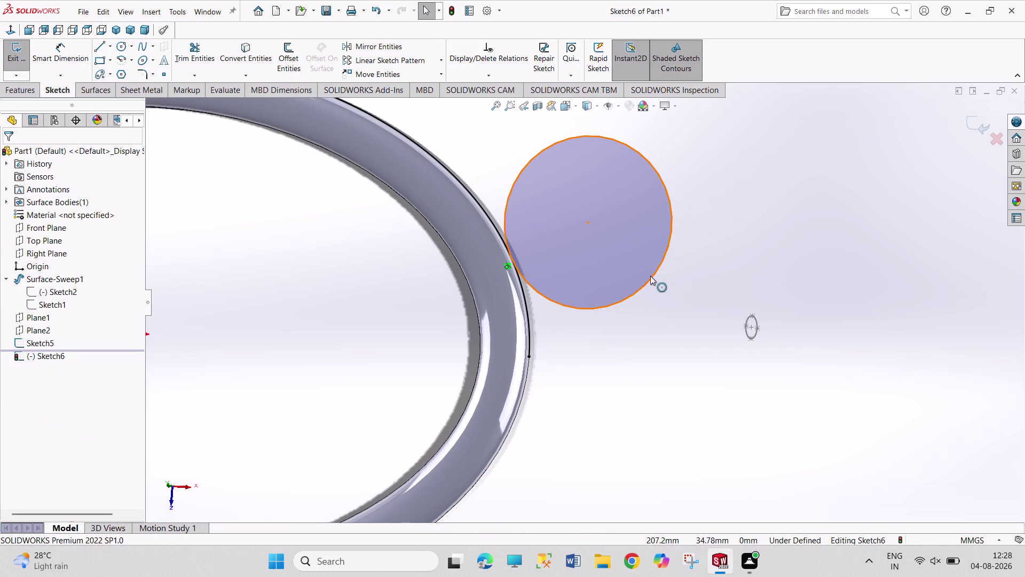
Make the circle coincident with Point2 of Sketch5.
click(751, 327)
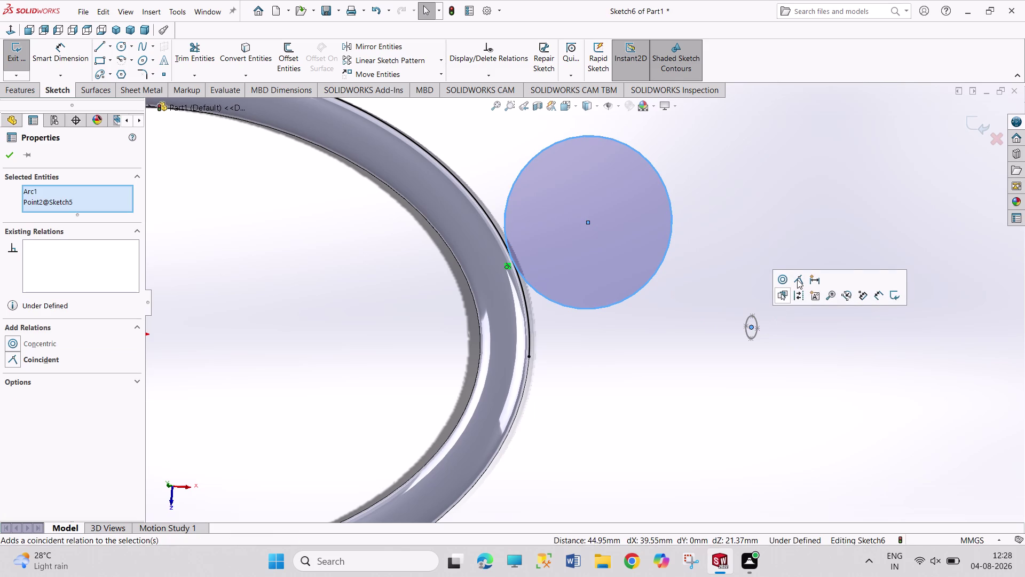
click(798, 279)
click(683, 479)
right_drag(683, 478, 709, 367)
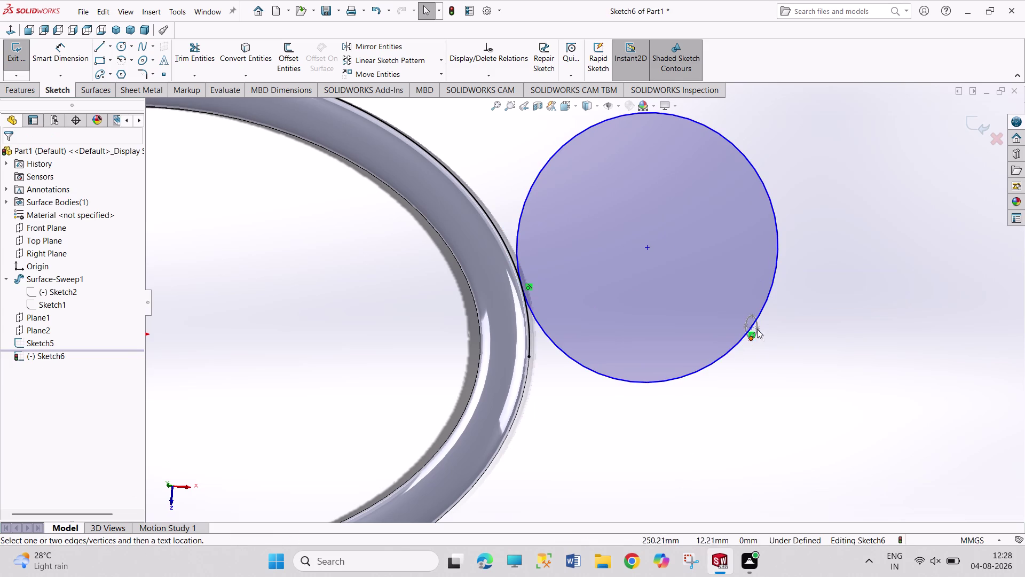
Dimension the circle's diameter to 400 mm.
click(776, 270)
click(814, 258)
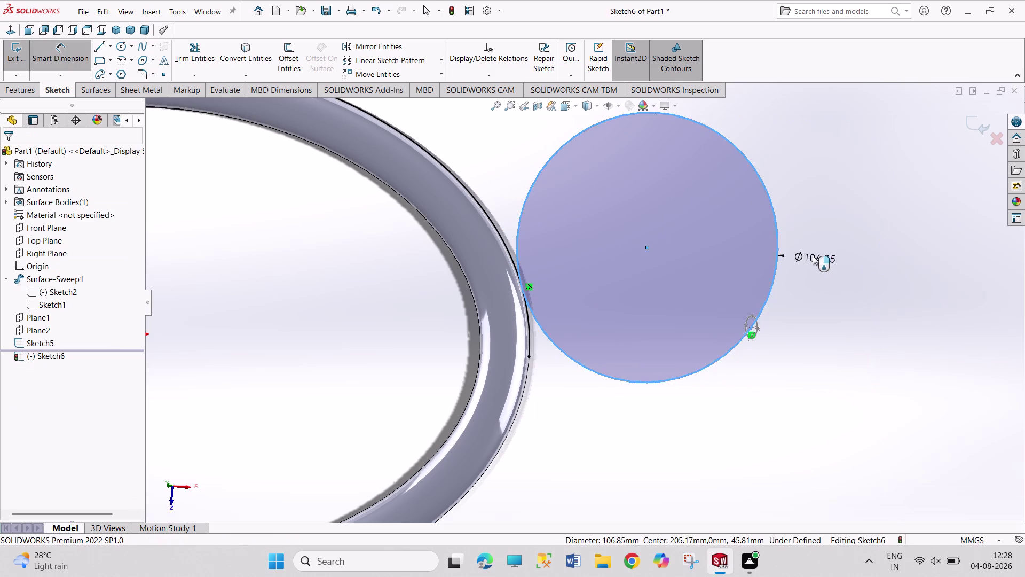
text(400)
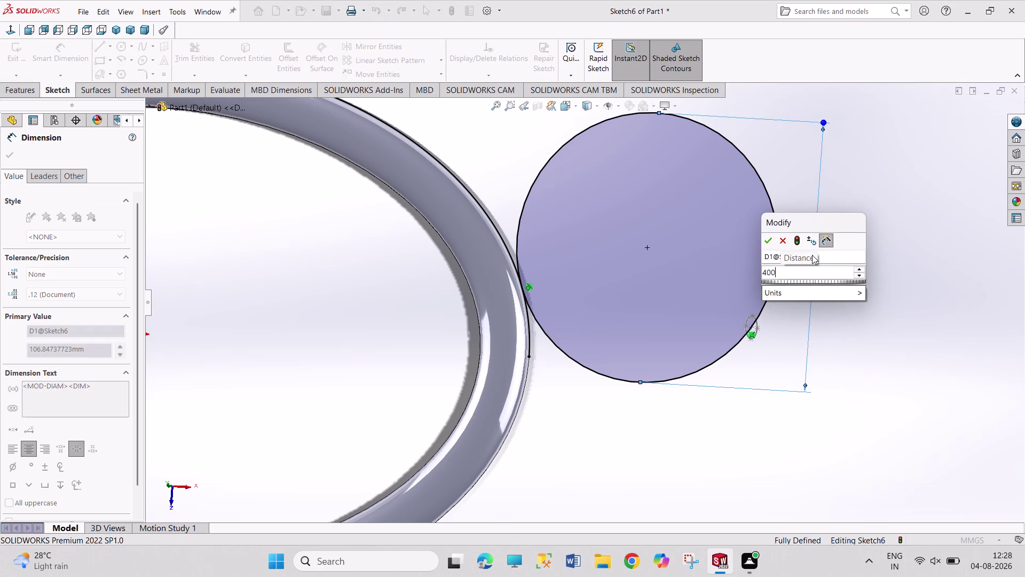
key(Return)
right_click(726, 434)
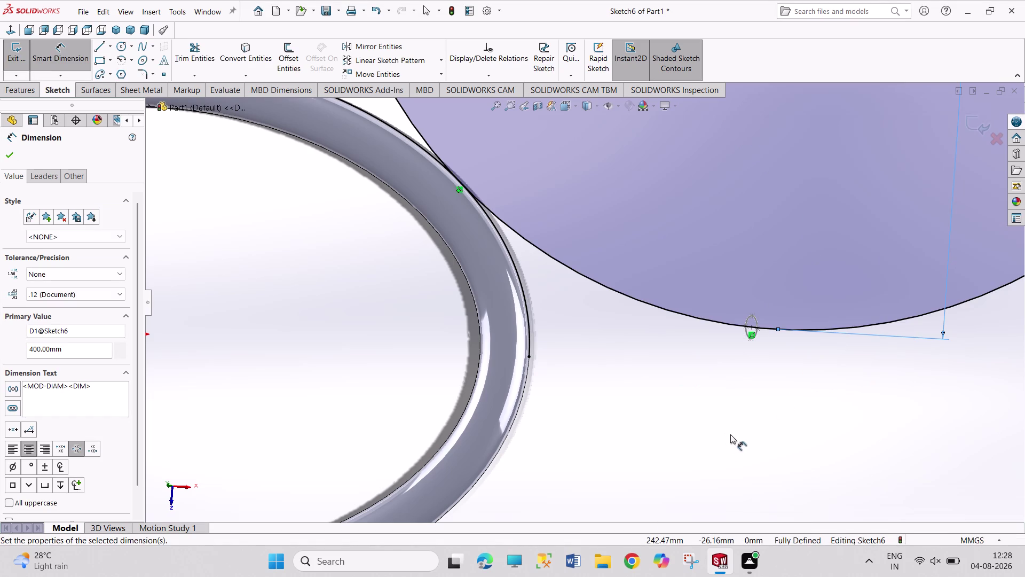
click(758, 470)
Zoom out and start the Trim Entities tool.
click(697, 403)
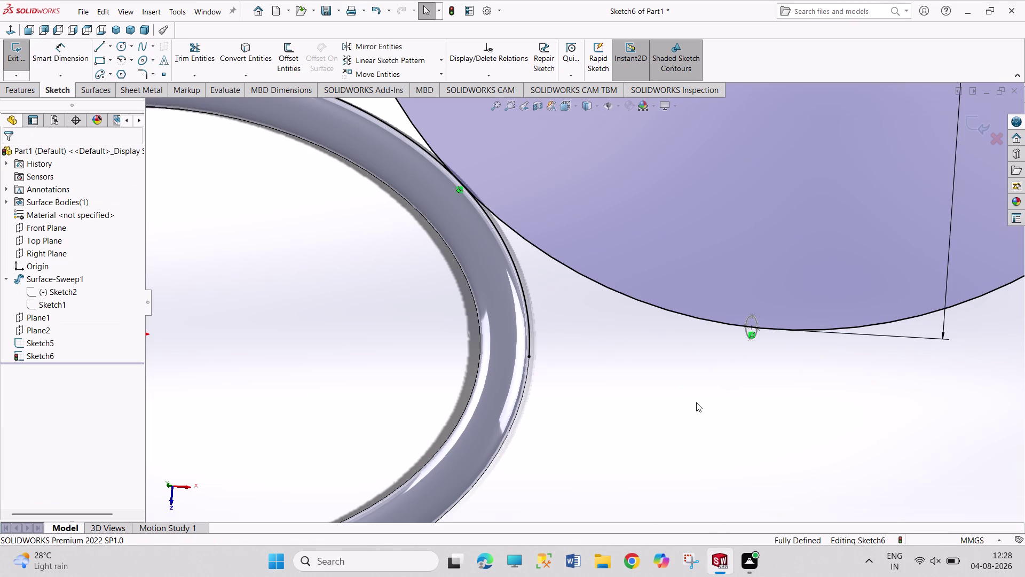
scroll(up, 3)
scroll(up, 3)
scroll(down, 3)
click(200, 52)
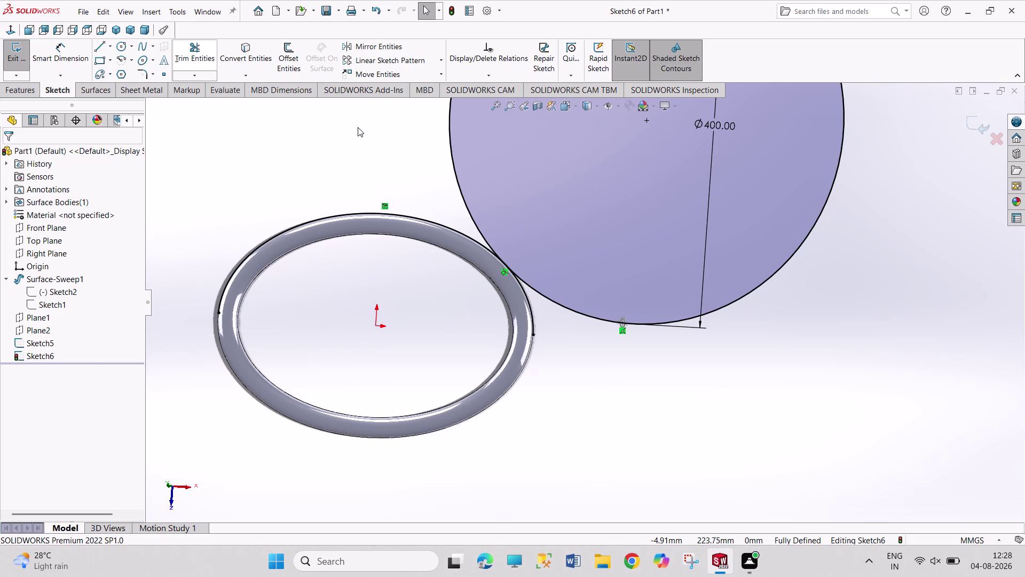
click(530, 306)
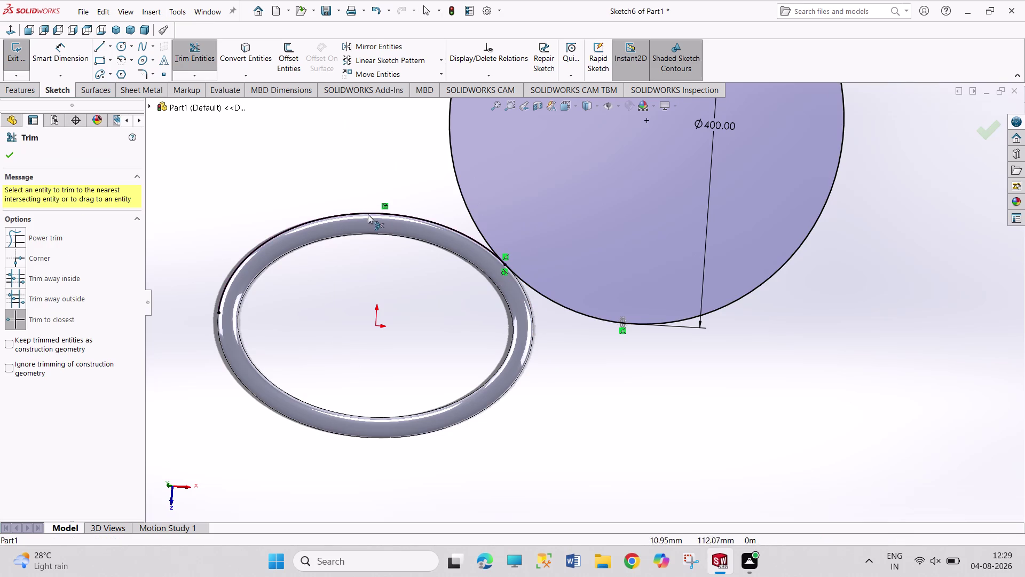
Trim the circle against the ring edge, then undo to restore the 400 mm circle.
click(342, 216)
click(455, 172)
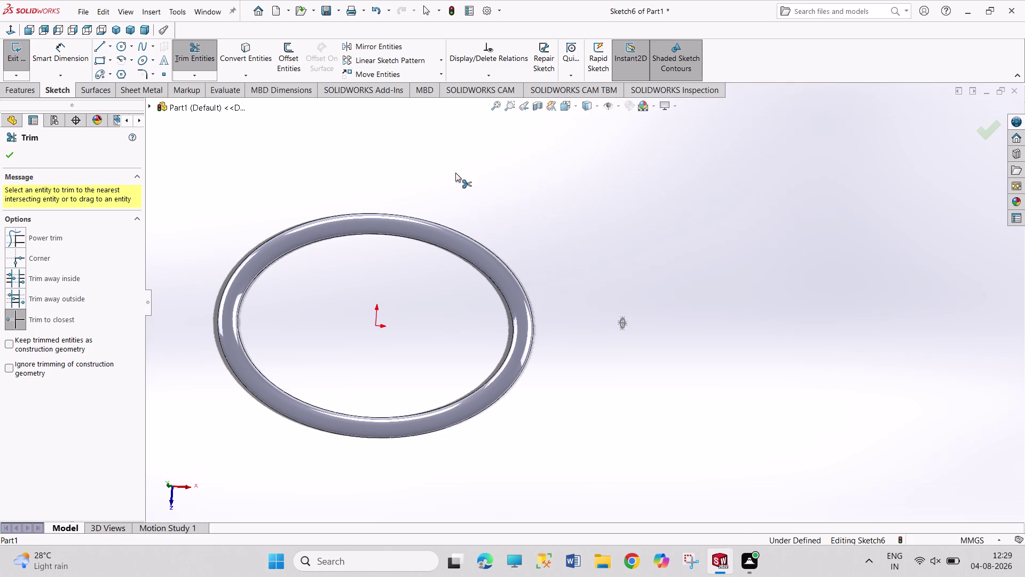
key(ctrl+z)
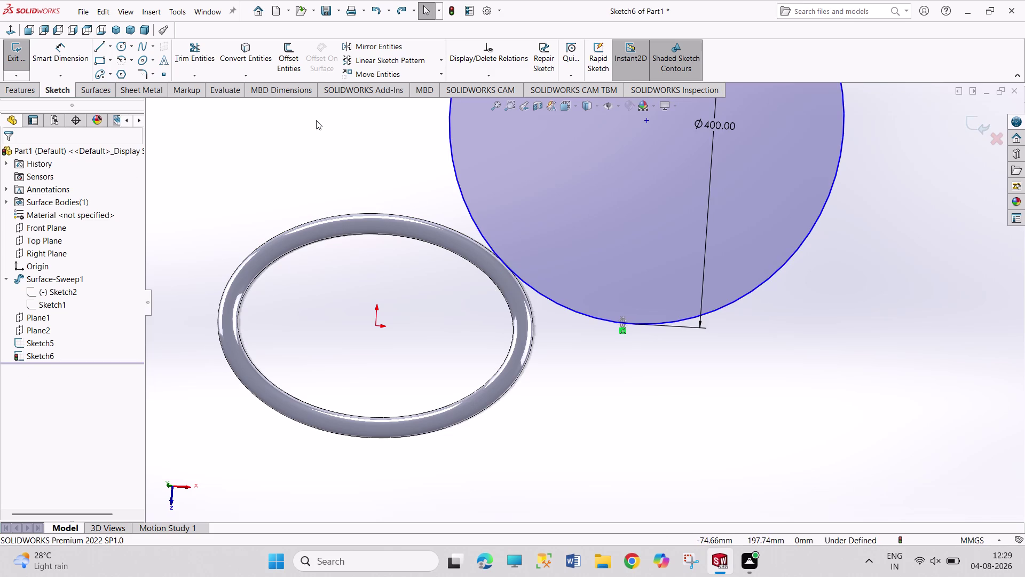
key(ctrl+y)
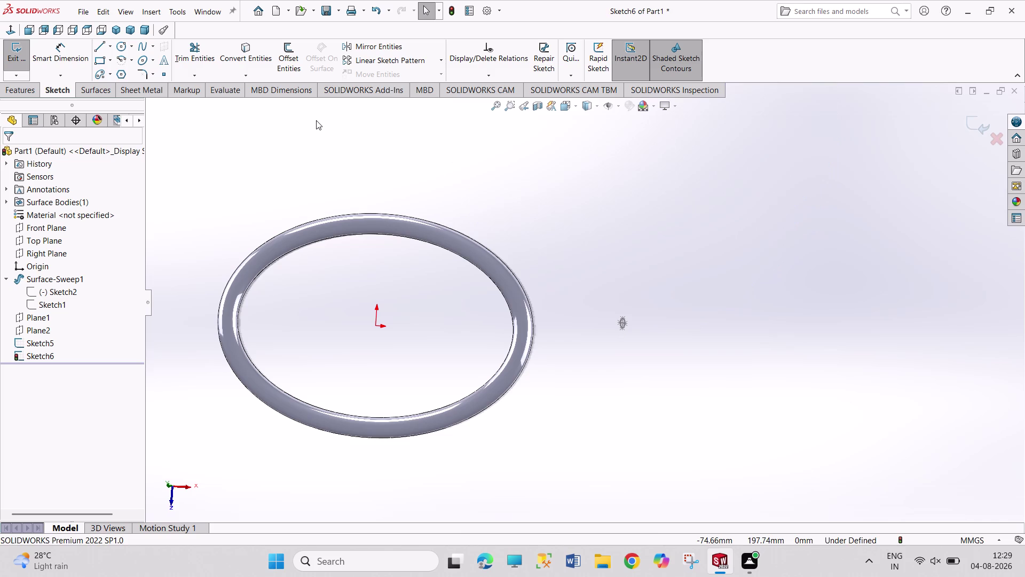
key(ctrl+z)
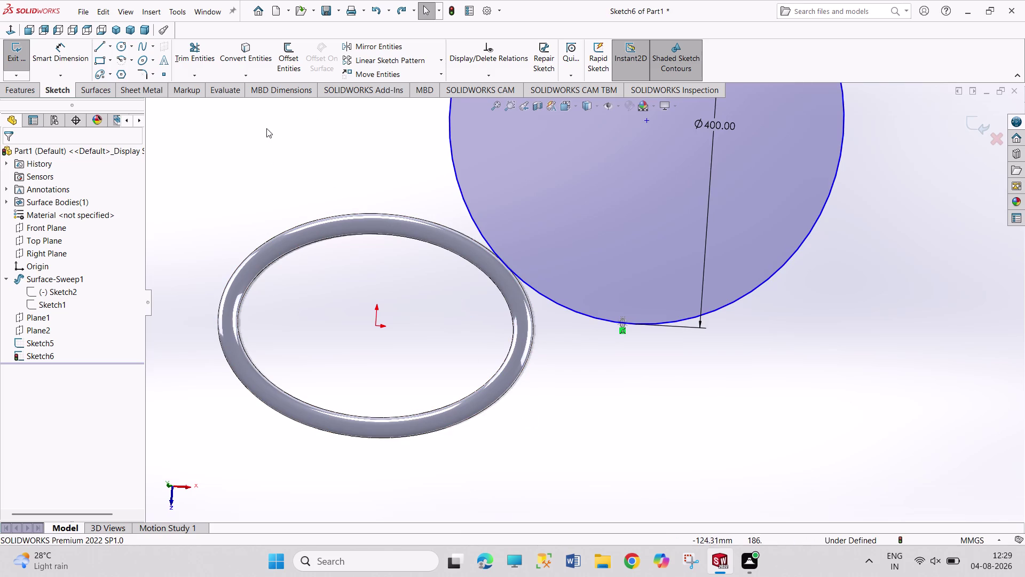
Convert the ring's outer edge into sketch curves.
click(383, 214)
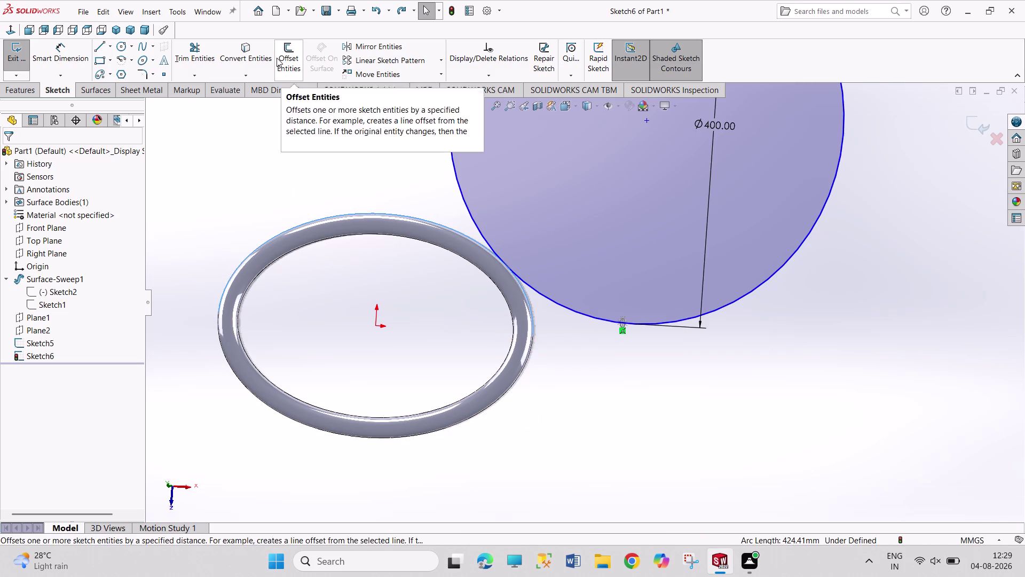
click(260, 59)
click(343, 141)
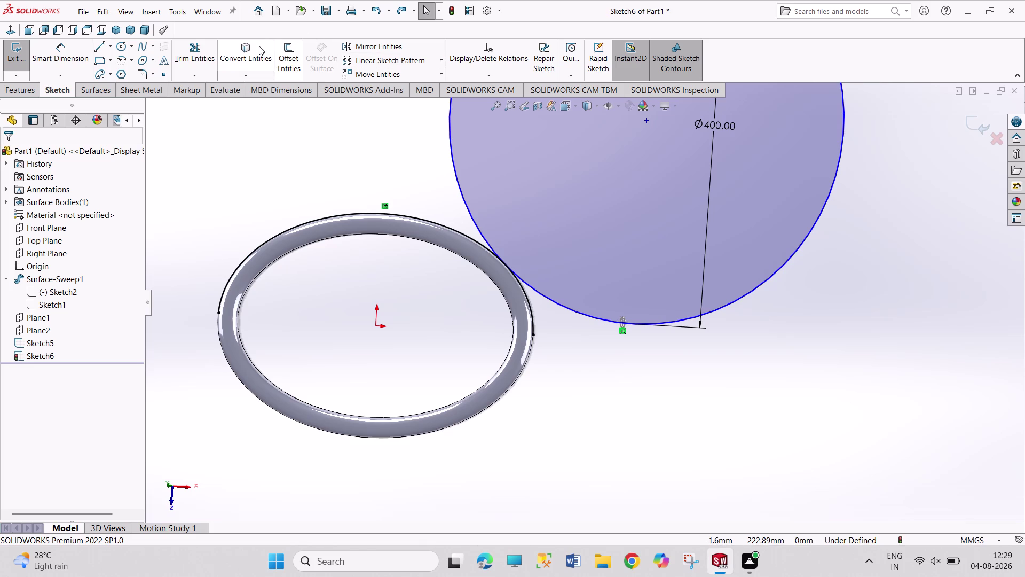
Trim the circle again, undo the trim, and exit Trim.
click(201, 45)
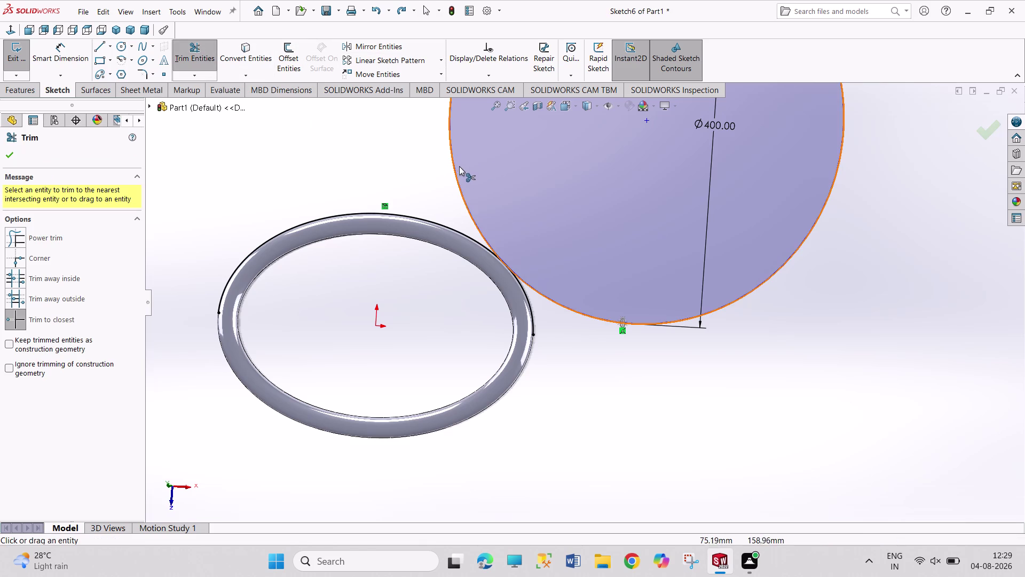
click(451, 152)
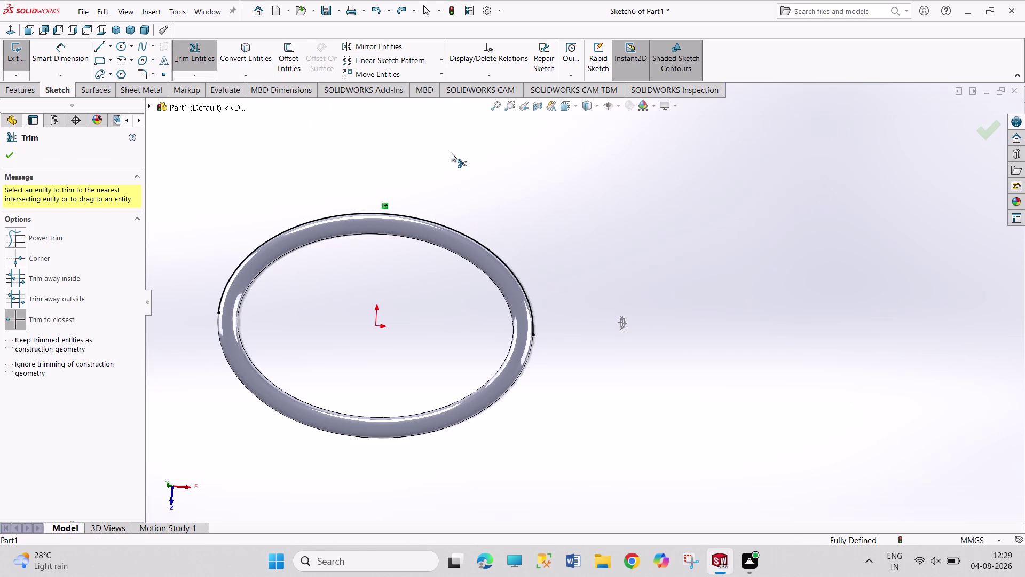
key(ctrl+z)
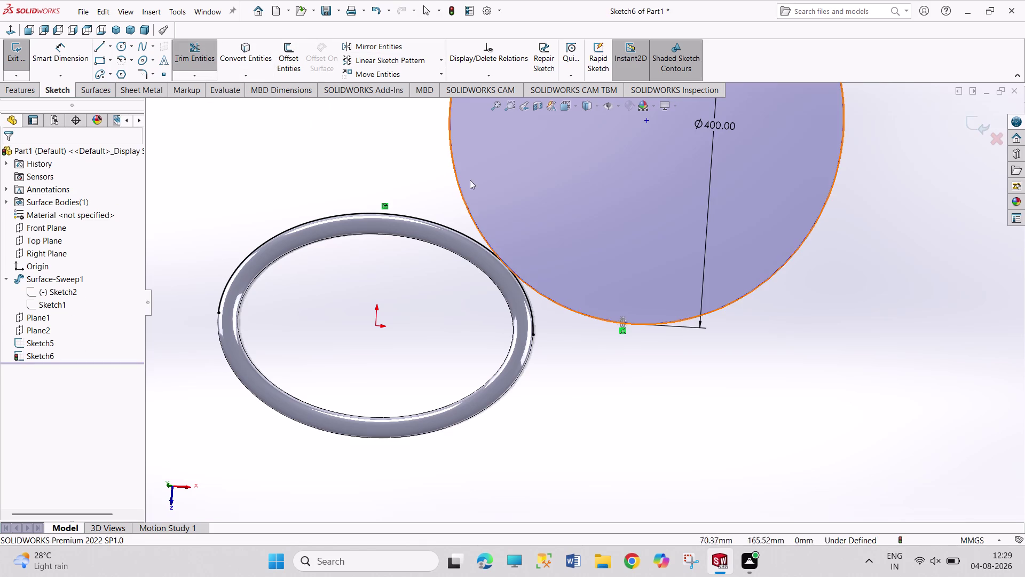
key(Escape)
key(Escape)
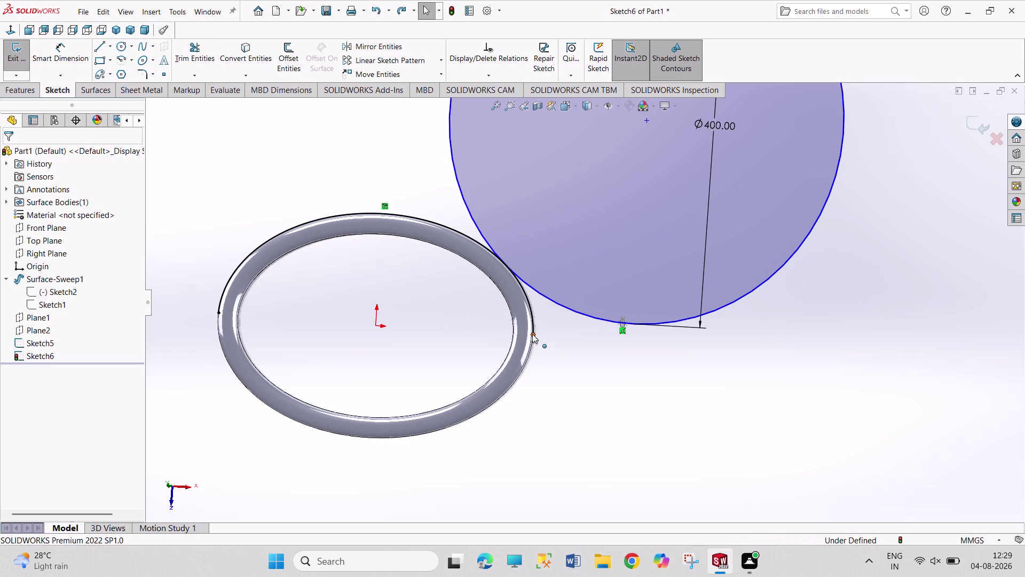
Make the 400 mm circle tangent to the converted ring curve.
click(535, 292)
click(530, 303)
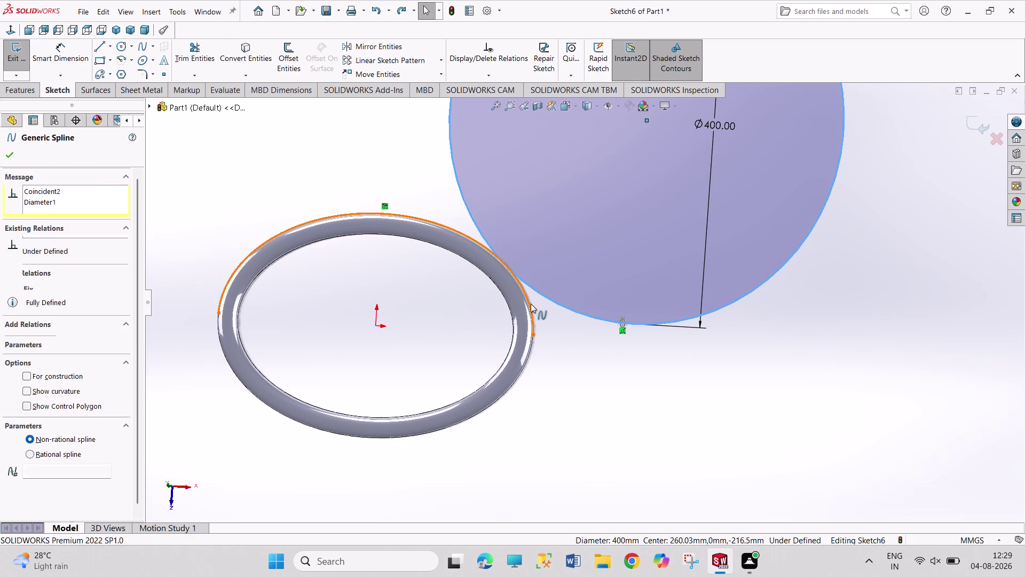
click(567, 261)
click(575, 372)
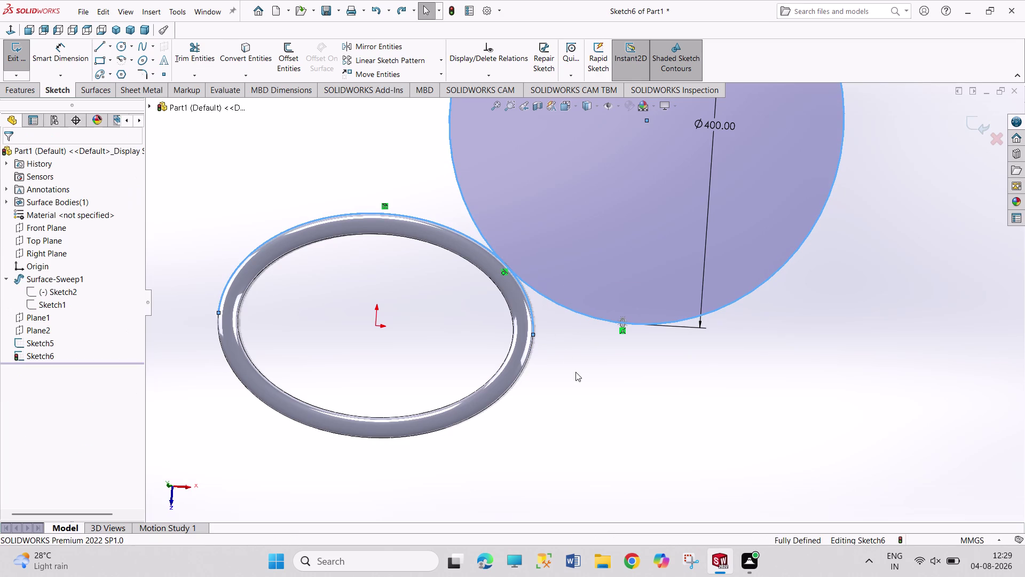
Test-trim the circle against the ring curve, then undo the trim.
click(201, 54)
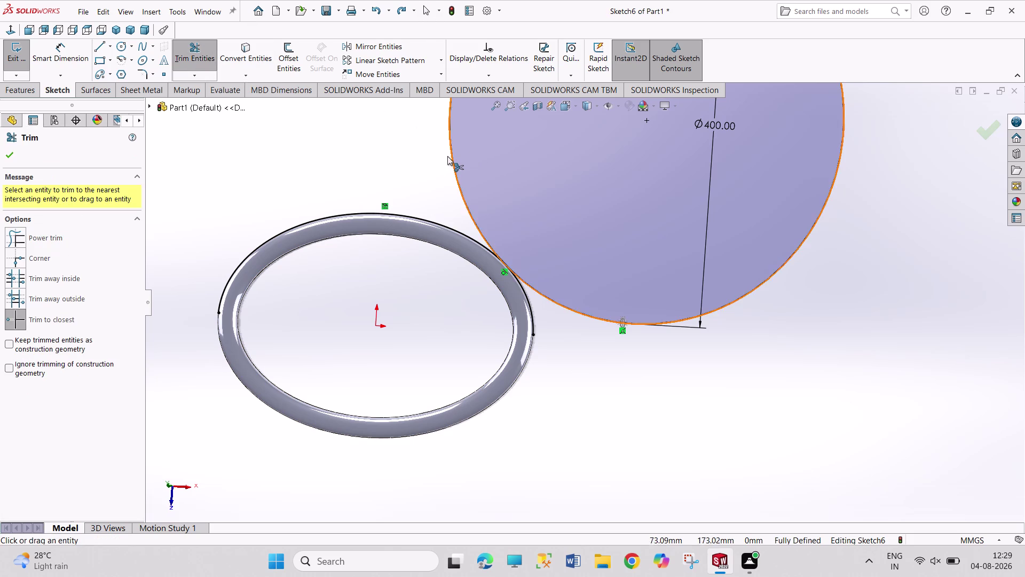
click(451, 157)
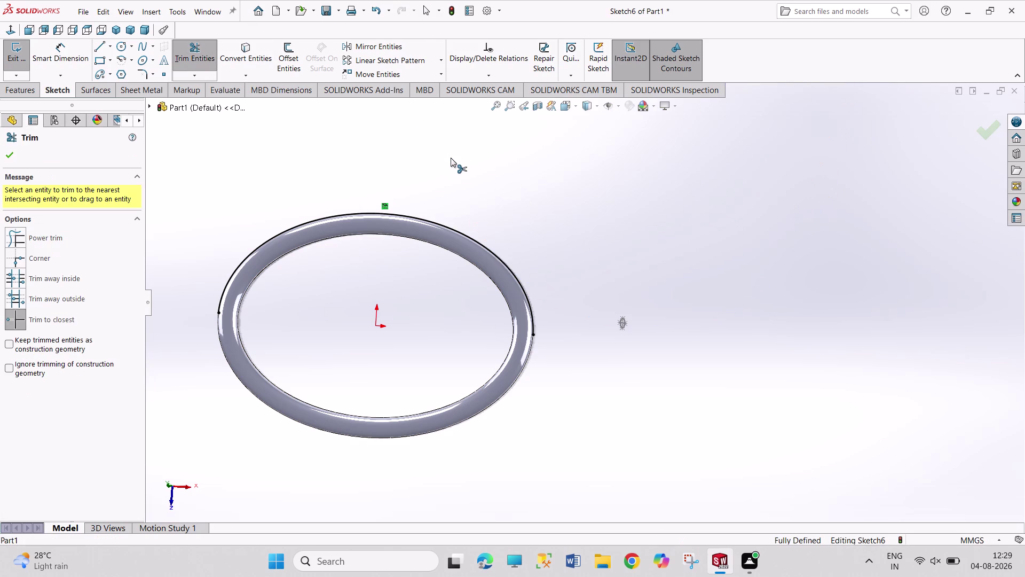
key(ctrl+z)
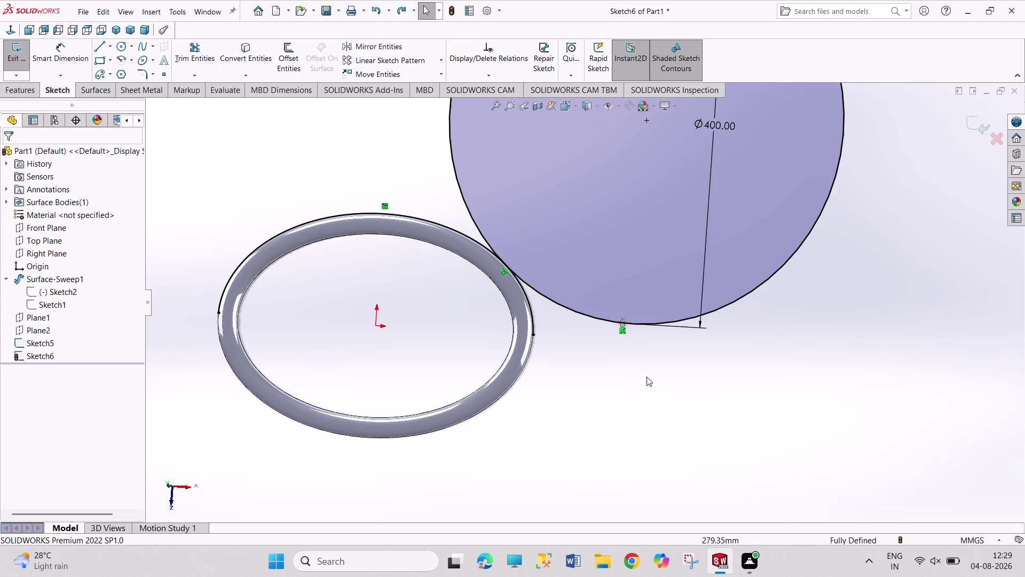
key(Escape)
key(Escape)
scroll(down, 3)
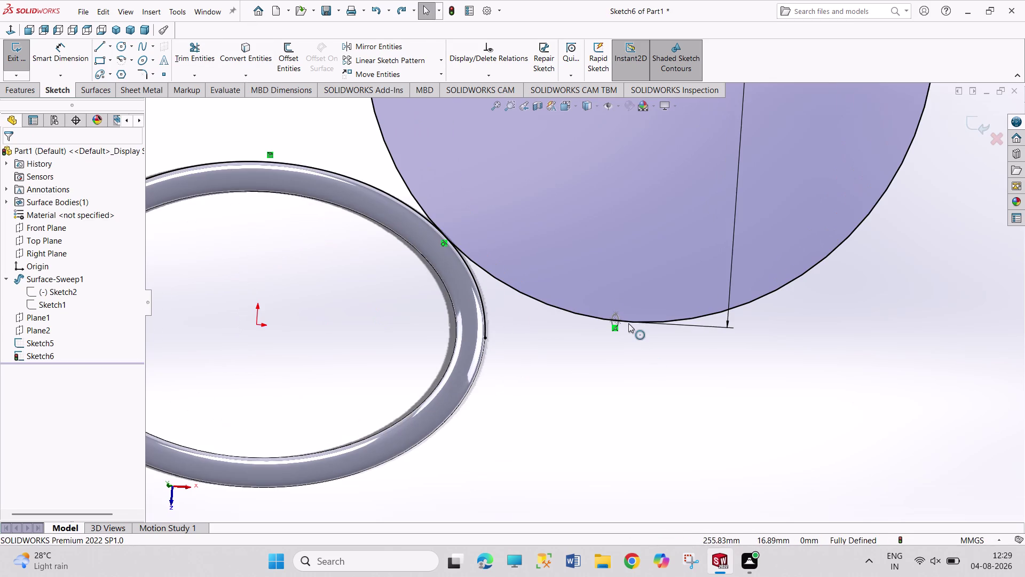
Inspect the circle and ring curve relations, ending with the 400 mm circle selected.
click(481, 266)
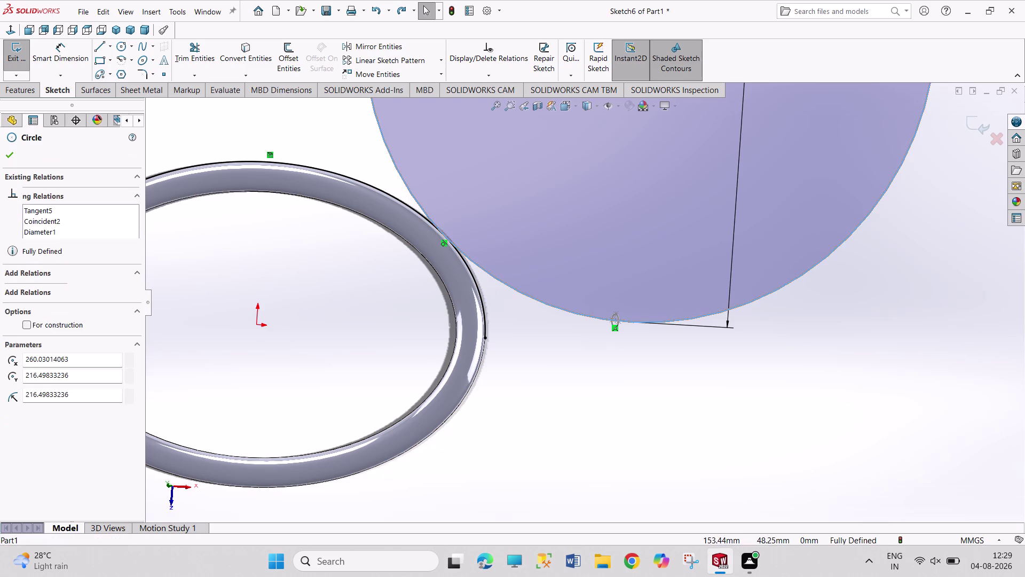
click(476, 285)
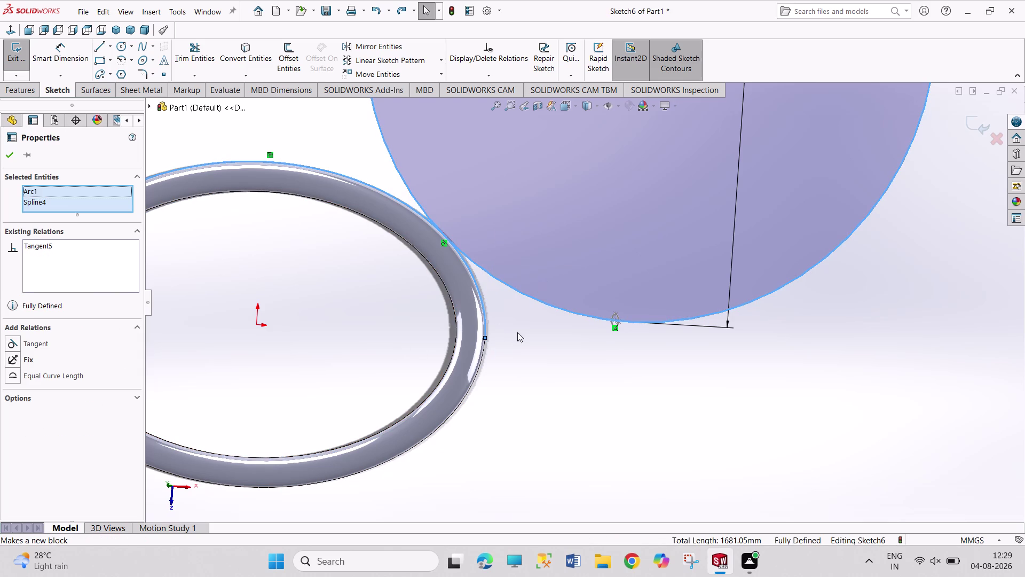
click(531, 330)
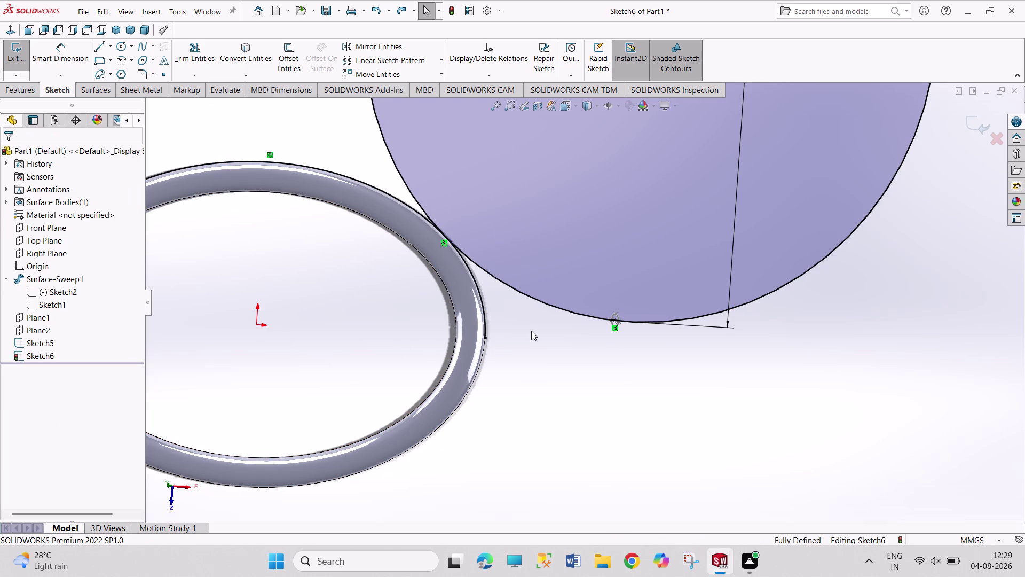
scroll(down, 3)
scroll(up, 3)
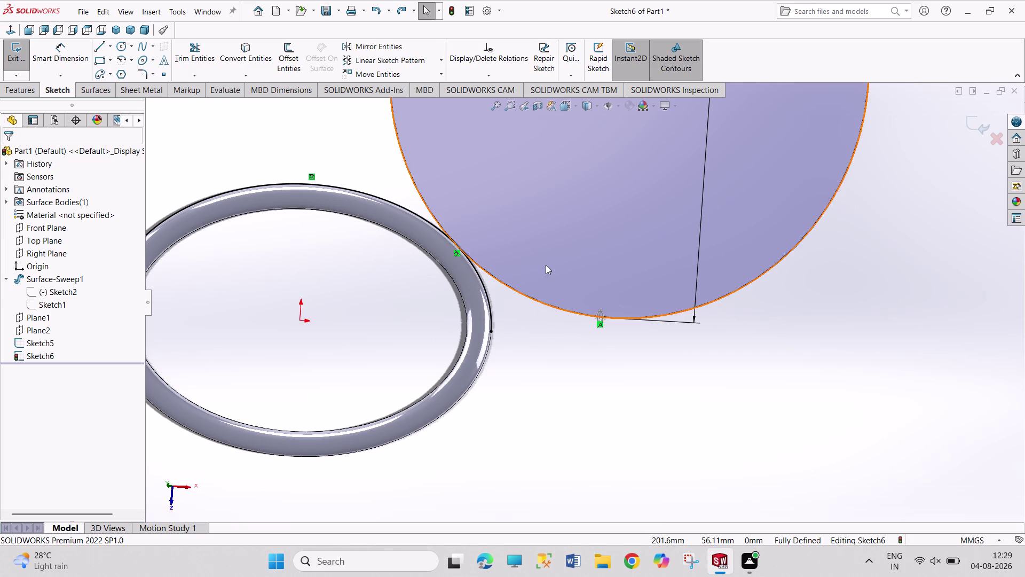
click(494, 331)
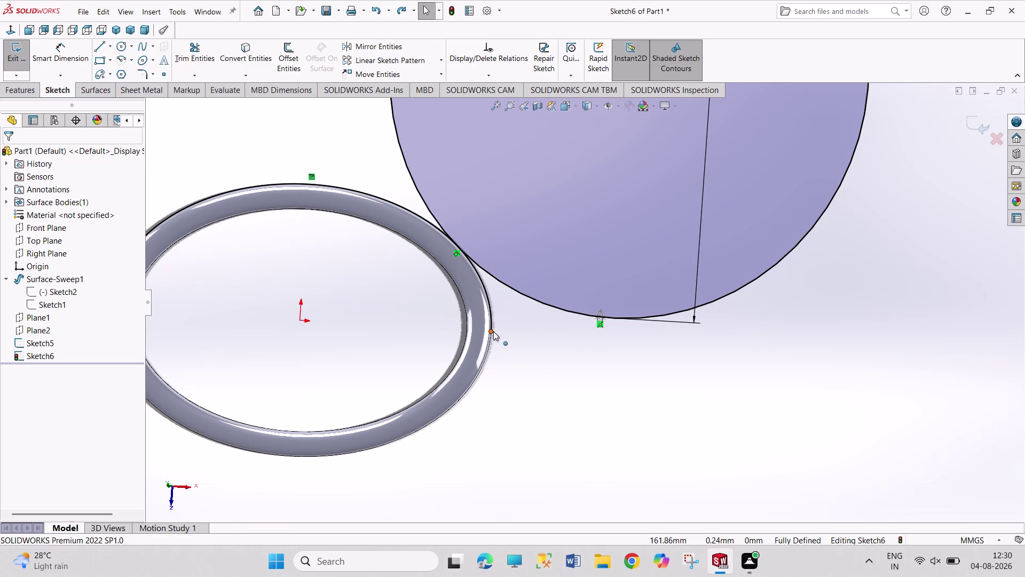
Try making the ring curve end point coincident with the circle, then undo it.
click(516, 289)
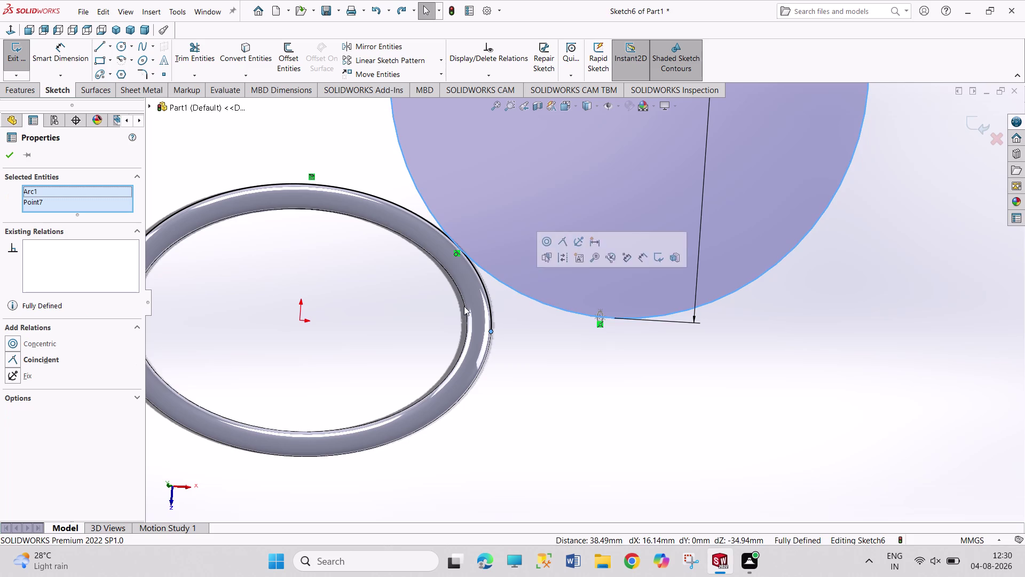
click(50, 360)
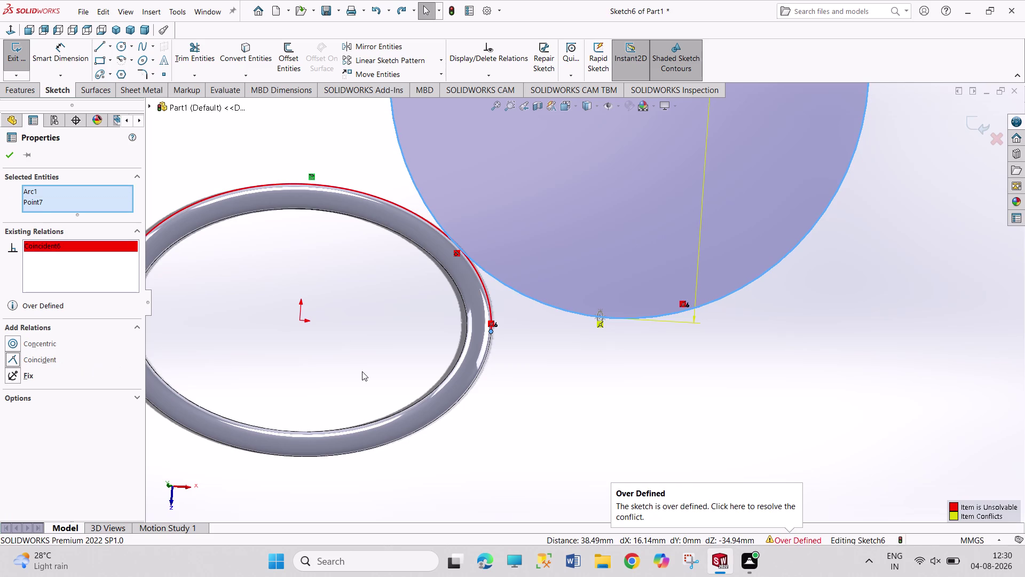
key(ctrl+z)
click(571, 408)
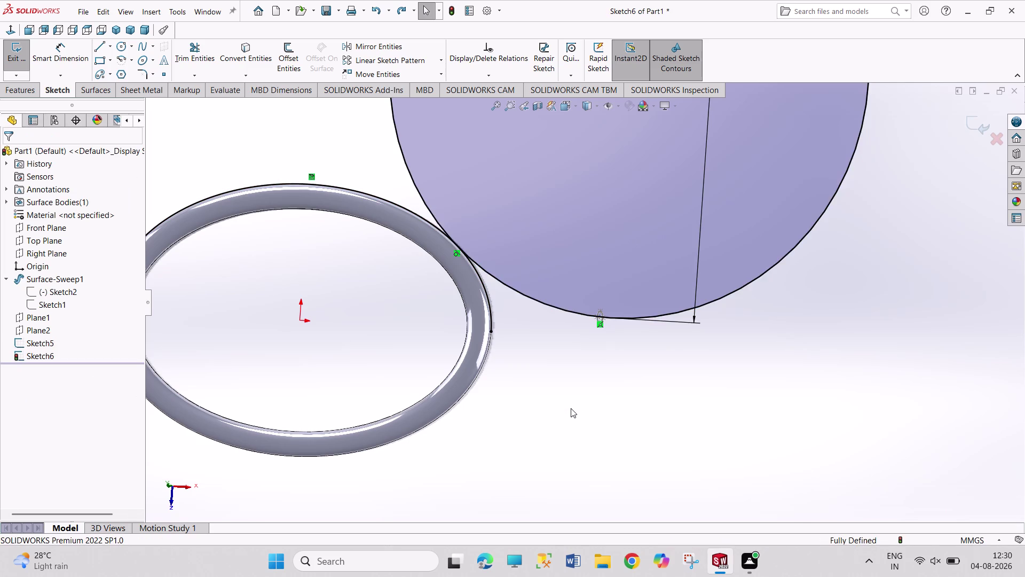
Test-trim a ring curve piece, undo it, and restart Trim Entities.
click(198, 48)
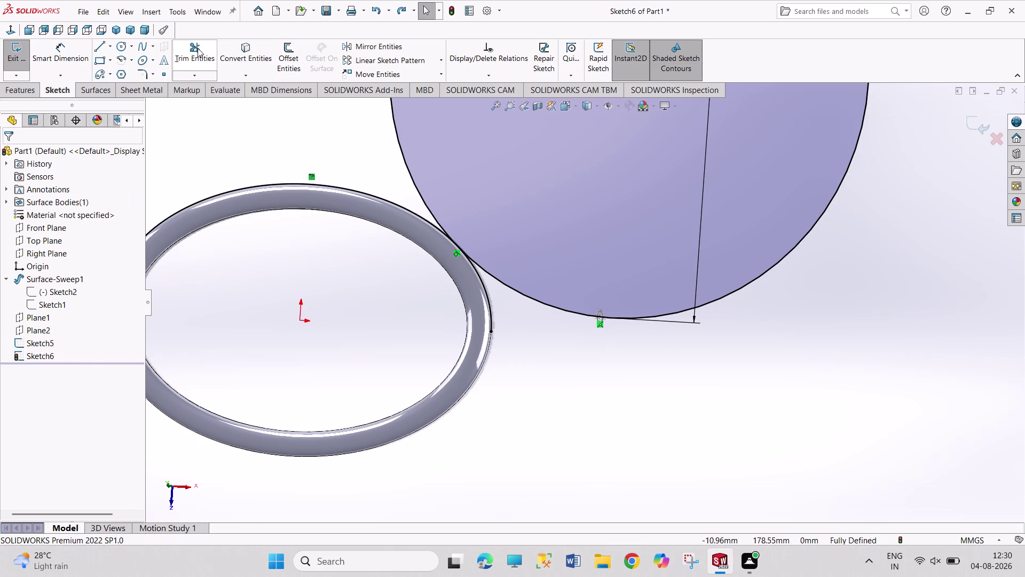
click(492, 314)
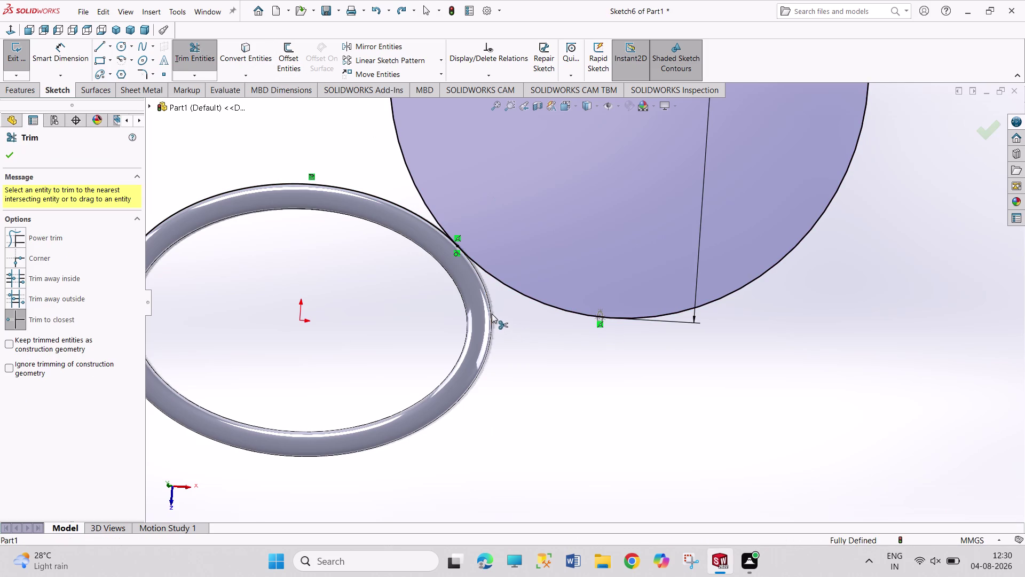
click(286, 183)
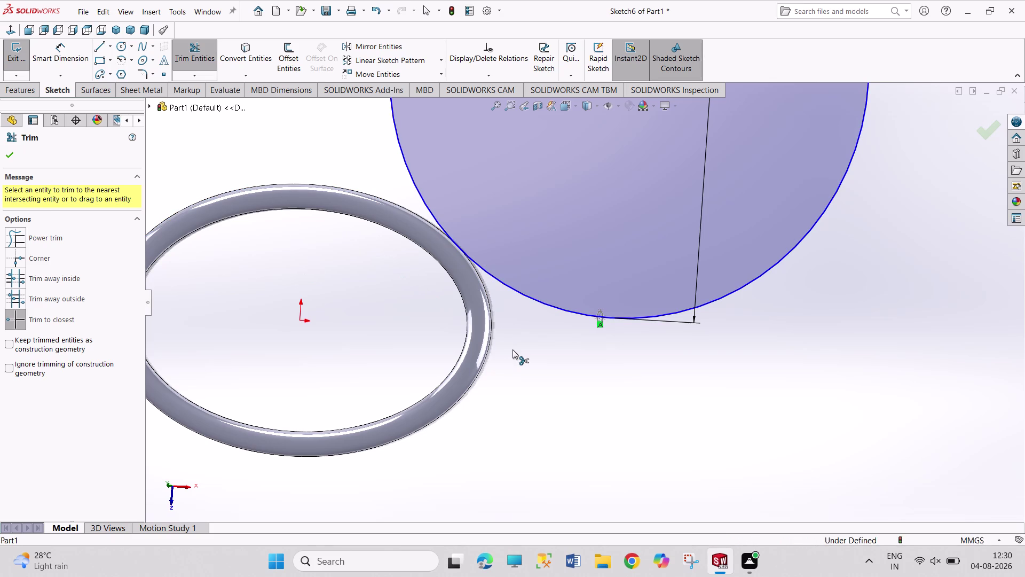
key(ctrl+z)
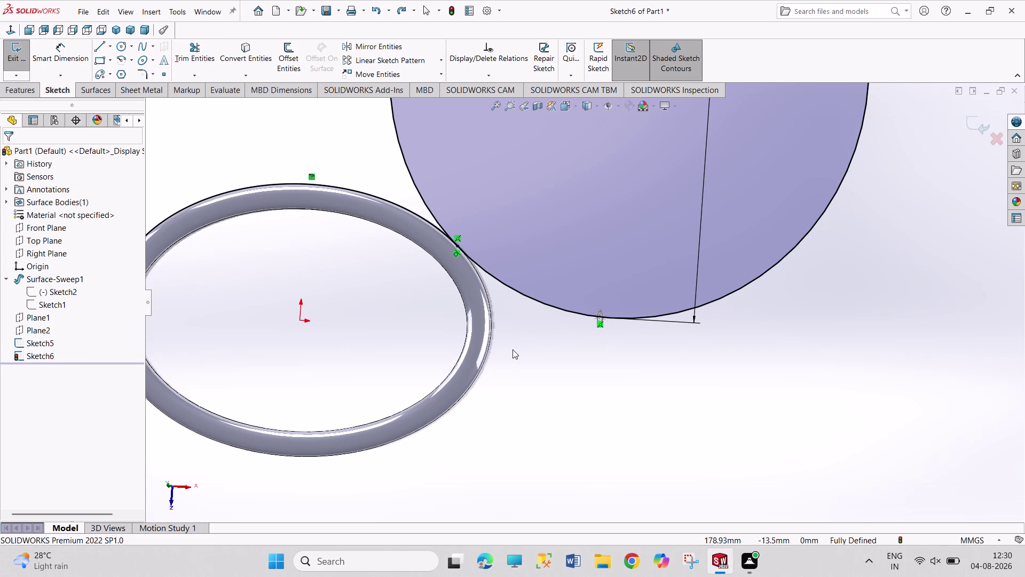
click(206, 55)
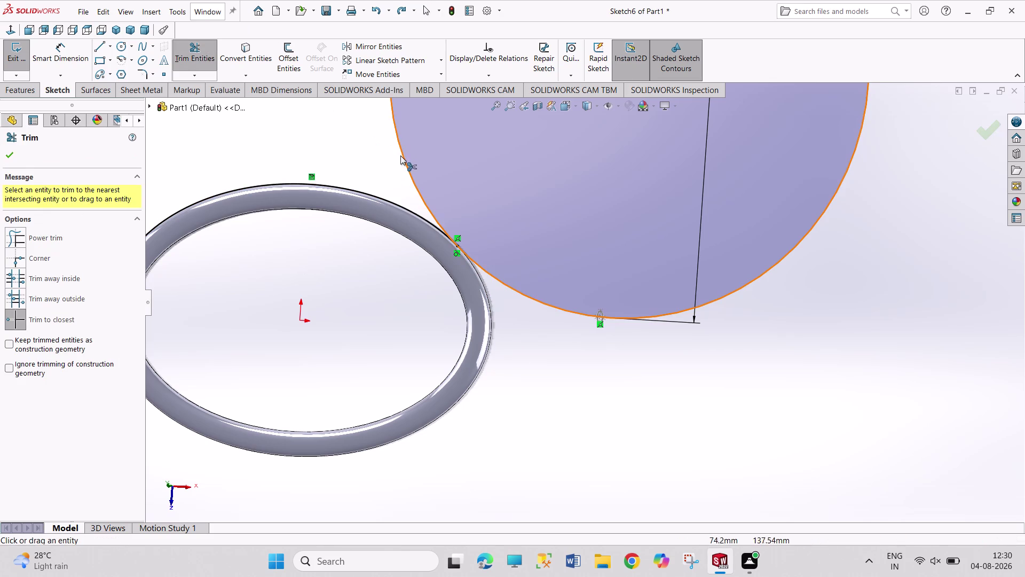